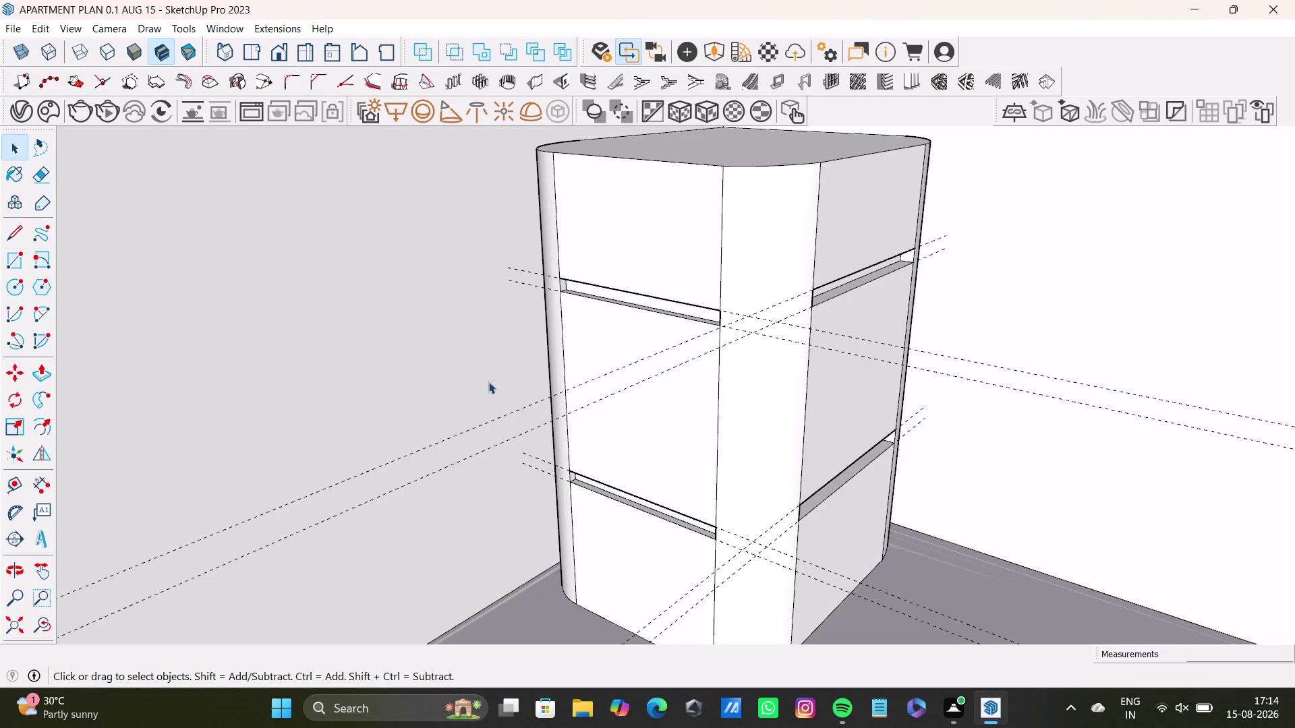
Zoom out to the whole apartment and orbit into the bedroom corner holding the cabinet.
scroll(down, 3)
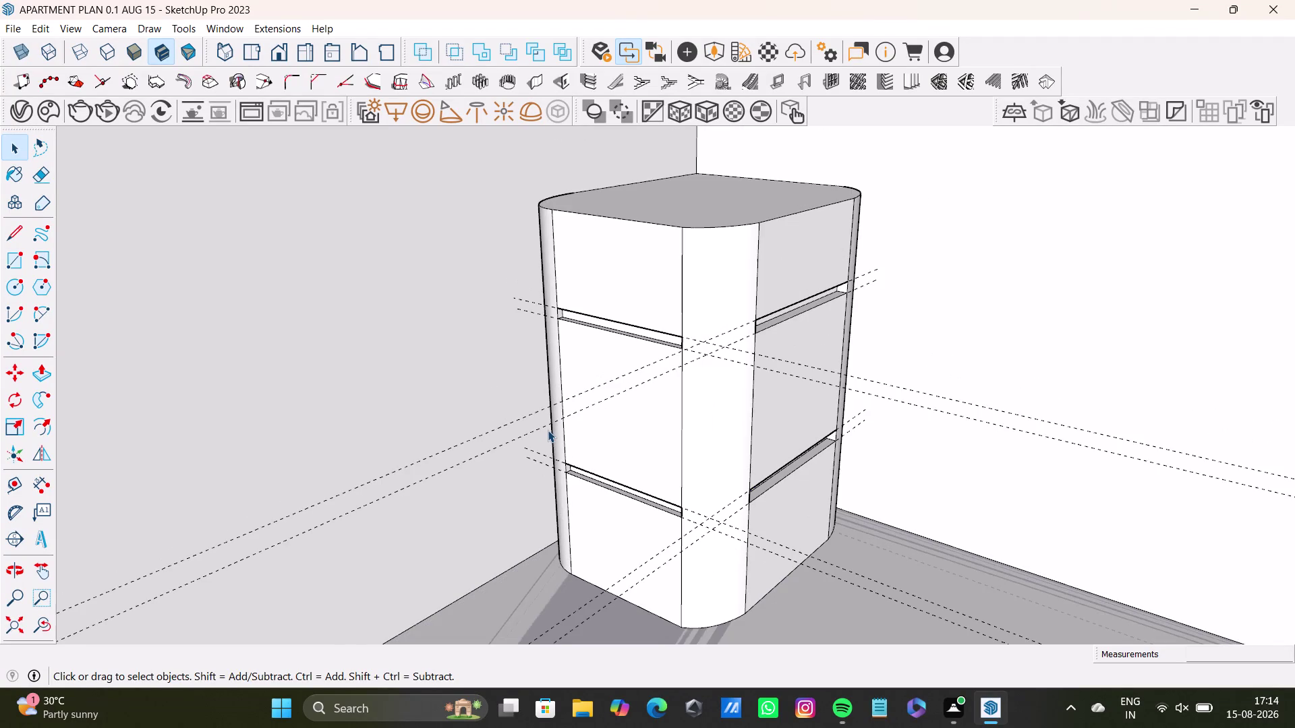
scroll(down, 3)
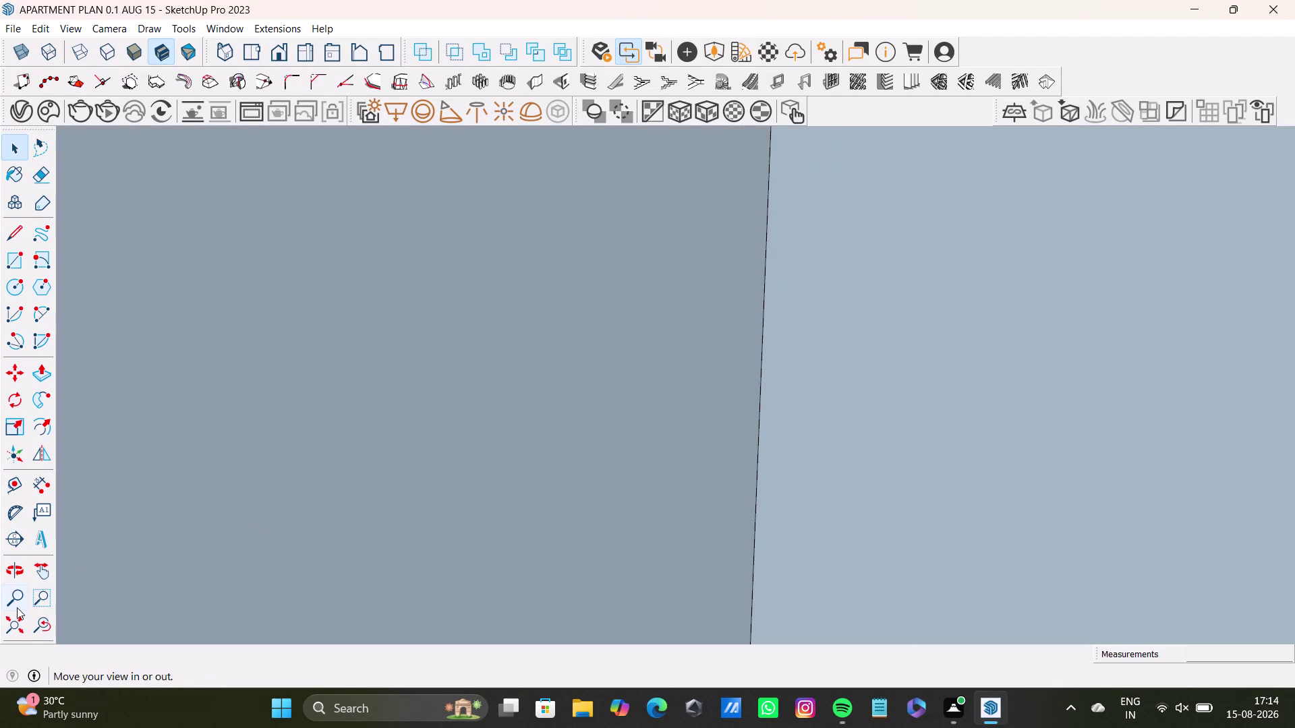
click(7, 633)
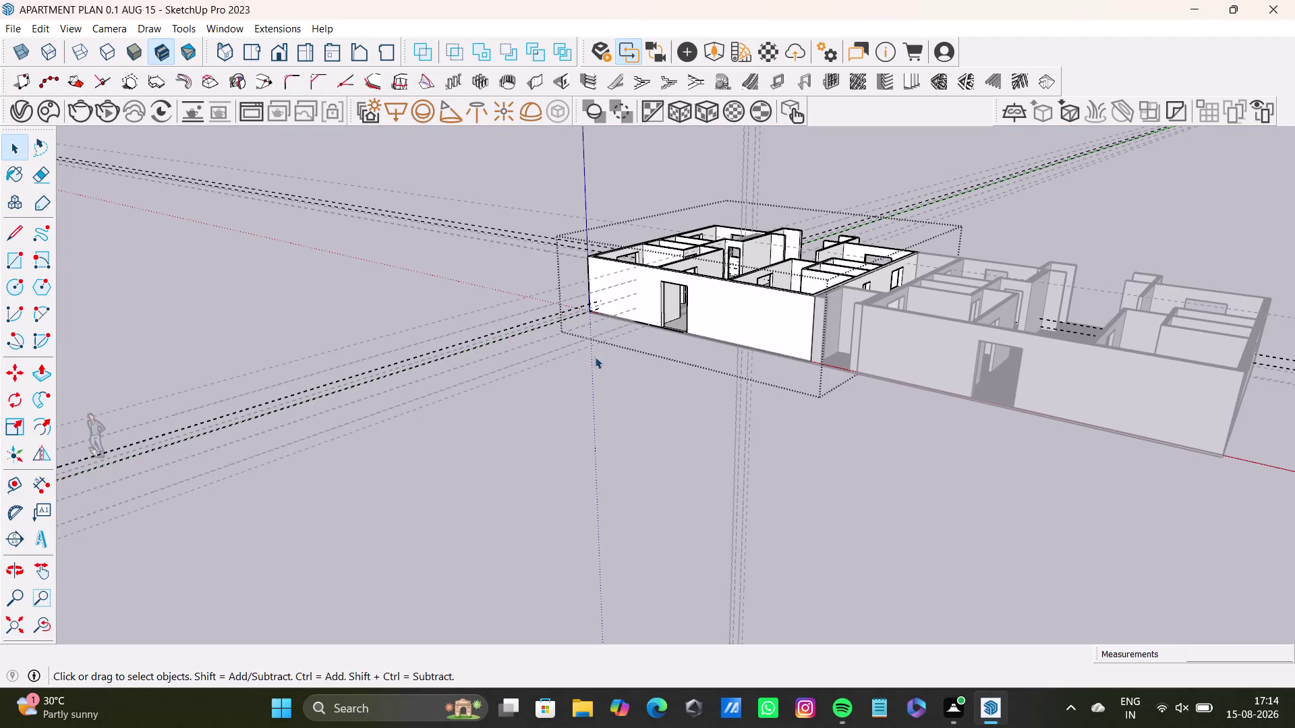
scroll(up, 3)
middle_drag(738, 293, 742, 540)
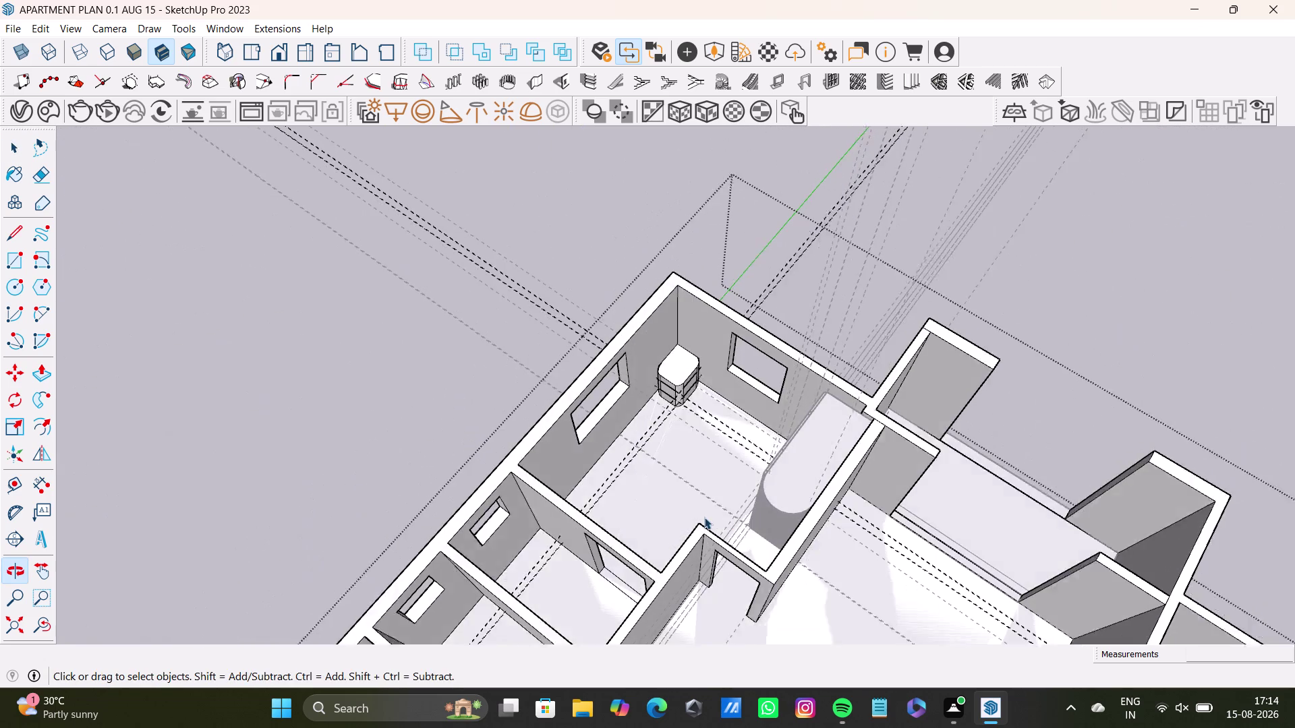
scroll(down, 3)
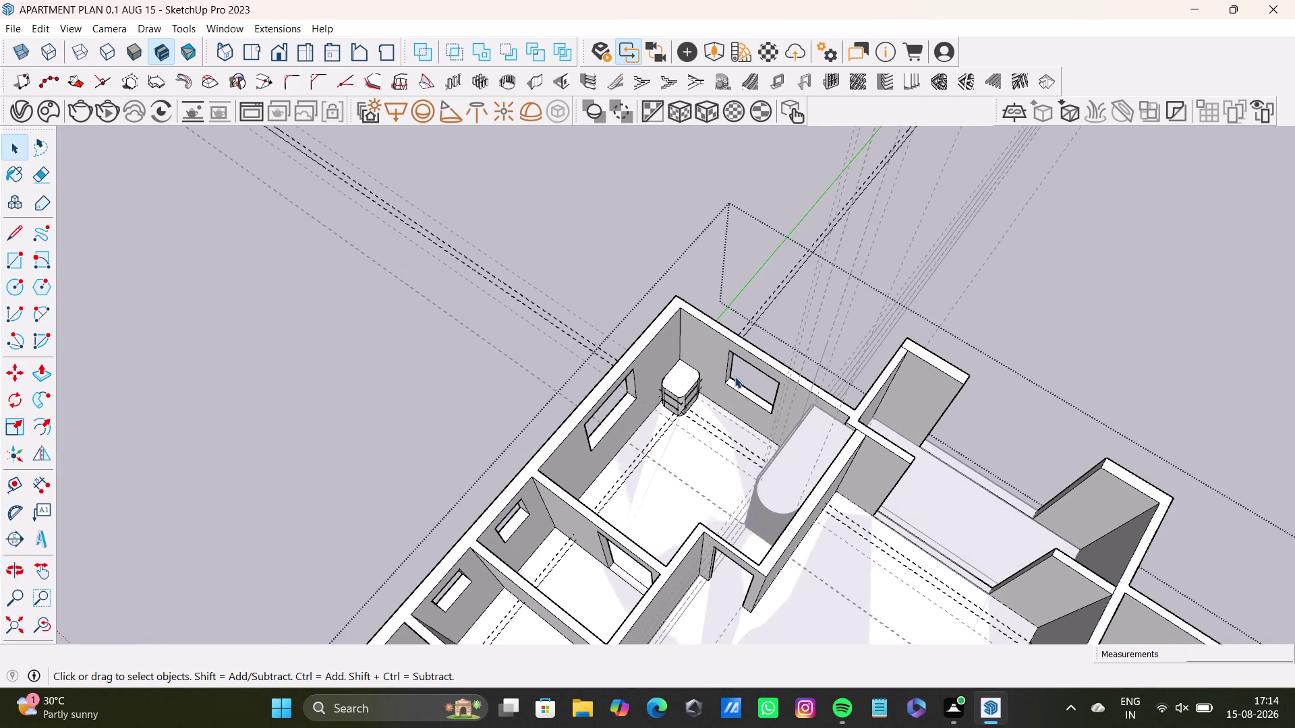
key(space)
click(849, 319)
key(space)
click(848, 324)
scroll(up, 3)
middle_drag(674, 387, 605, 323)
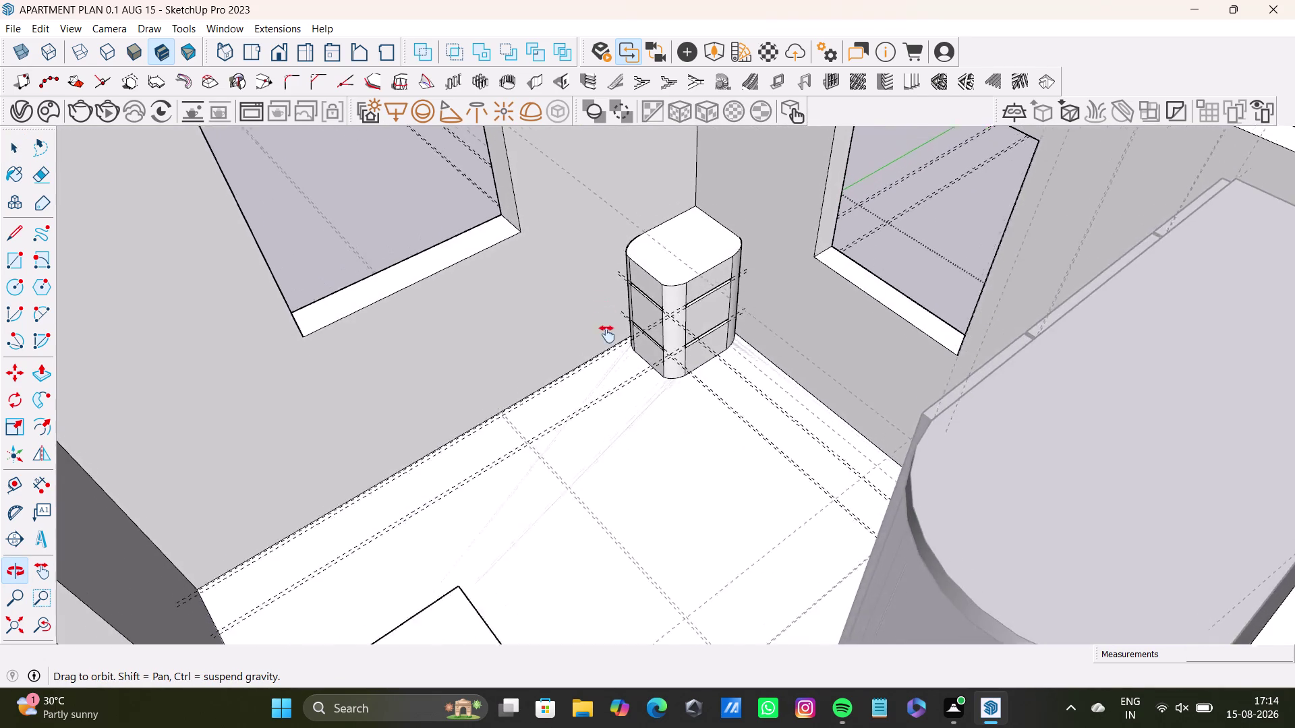
middle_drag(604, 323, 607, 367)
scroll(up, 3)
middle_drag(661, 350, 660, 383)
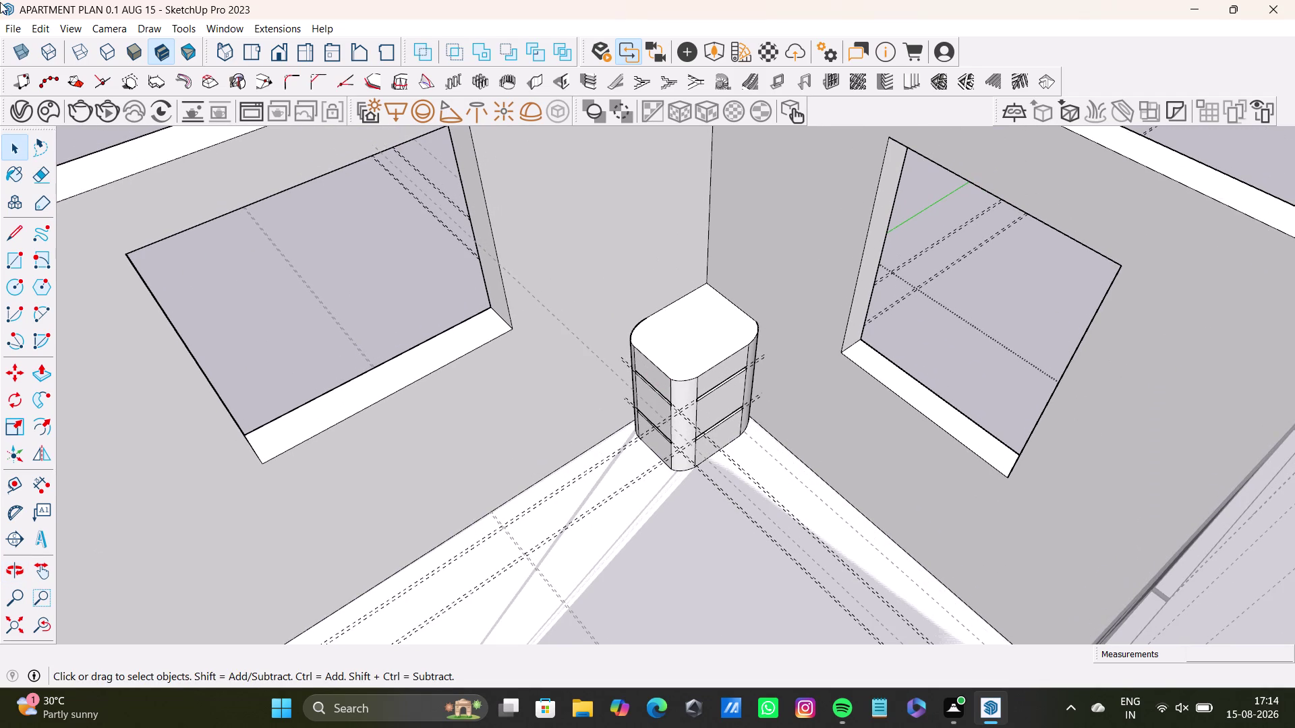
Remove all construction guide lines with Edit > Delete Guides.
click(8, 31)
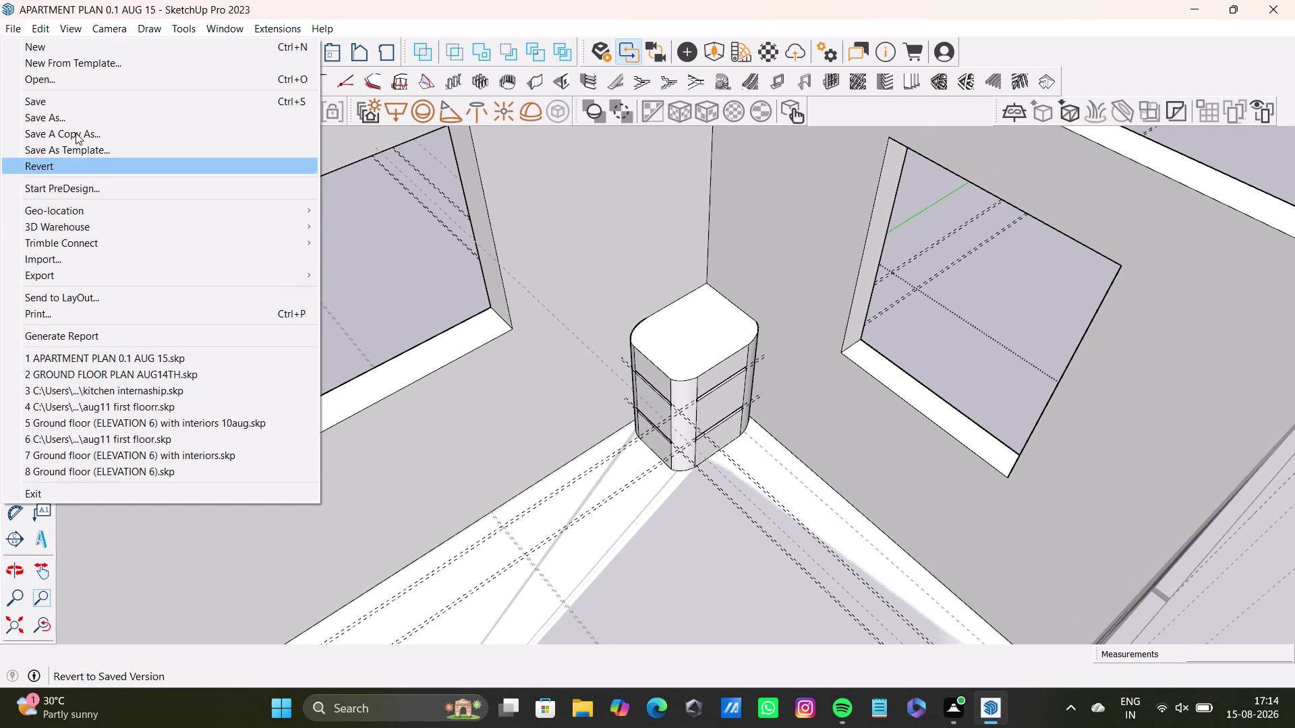
click(103, 167)
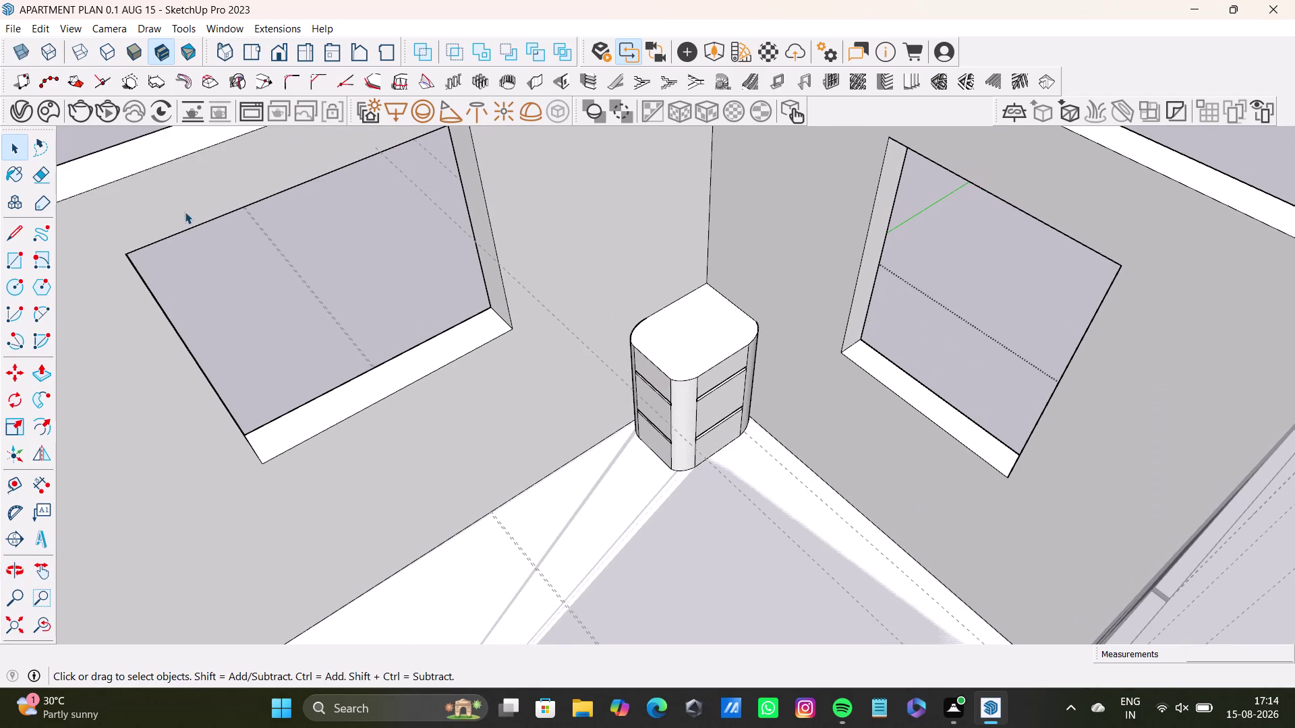
key(space)
scroll(down, 3)
Orbit around the cabinet to check its rounded corner and front grooves.
middle_drag(476, 348, 640, 354)
middle_drag(640, 353, 505, 351)
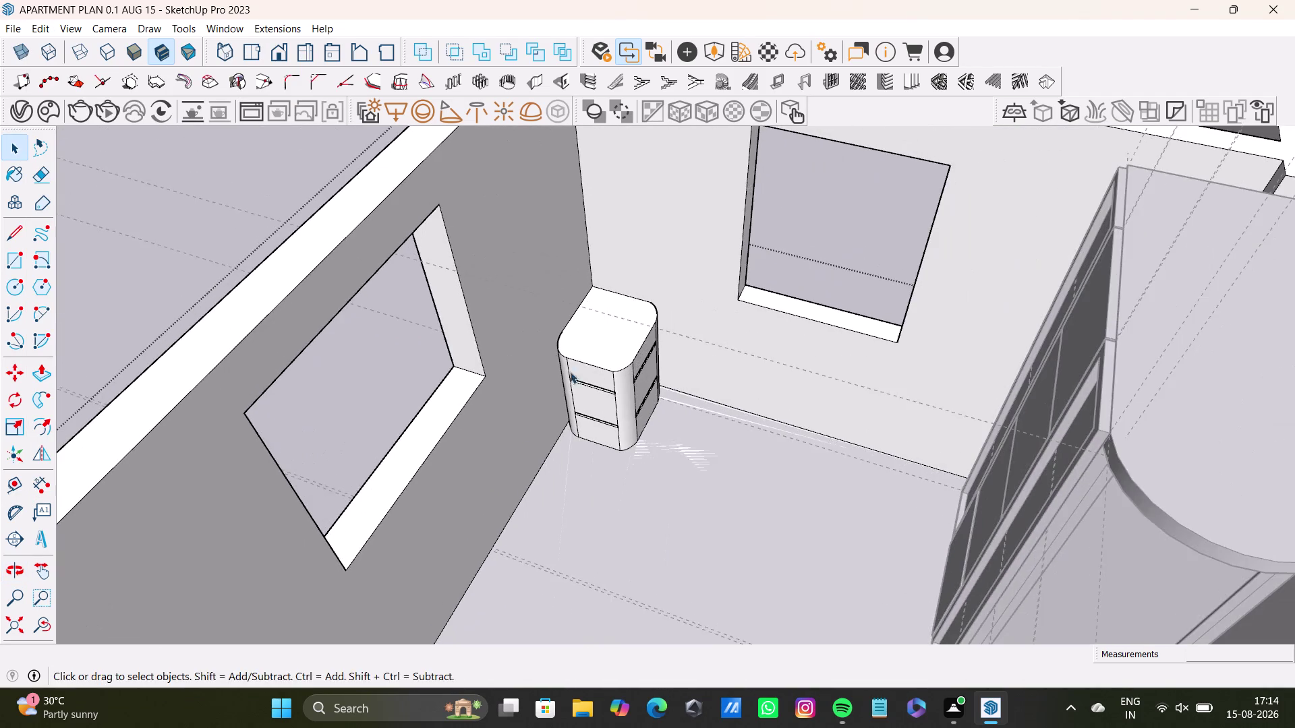
middle_drag(577, 378, 599, 304)
scroll(up, 3)
middle_drag(646, 298, 596, 461)
scroll(up, 3)
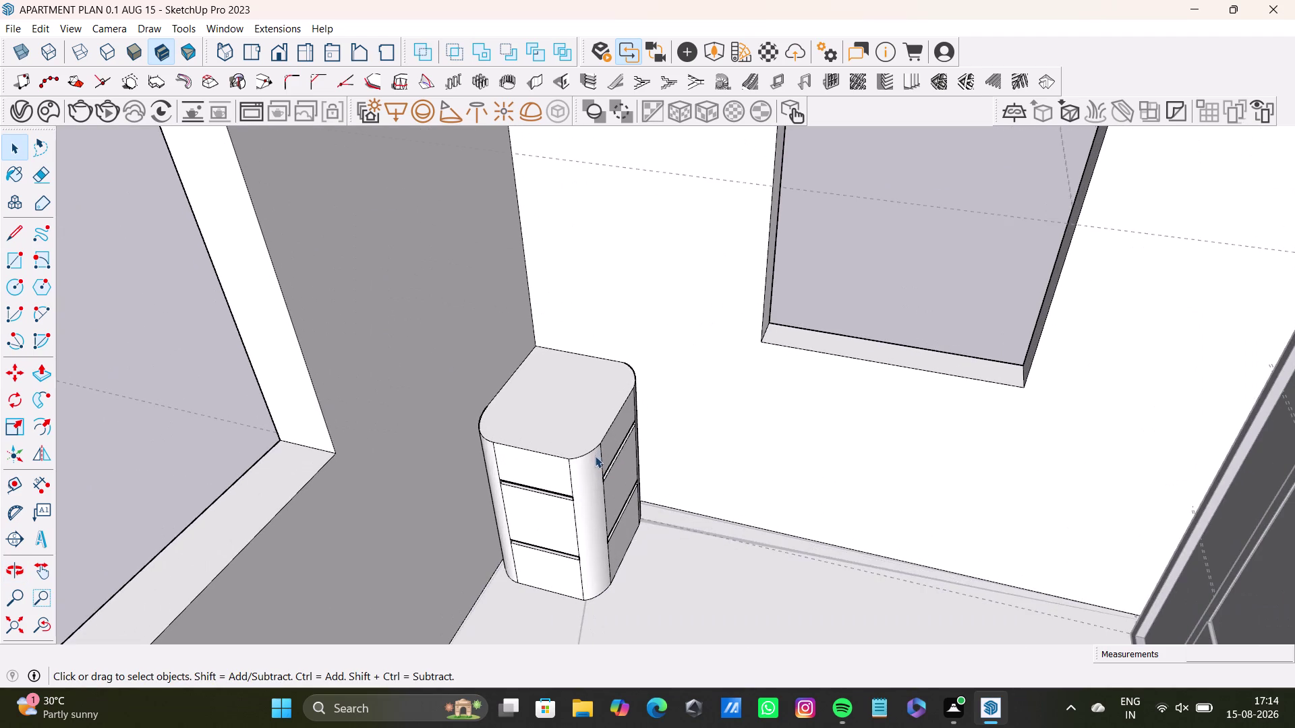
middle_drag(592, 459, 503, 430)
scroll(up, 3)
scroll(up, 3)
middle_drag(463, 392, 469, 388)
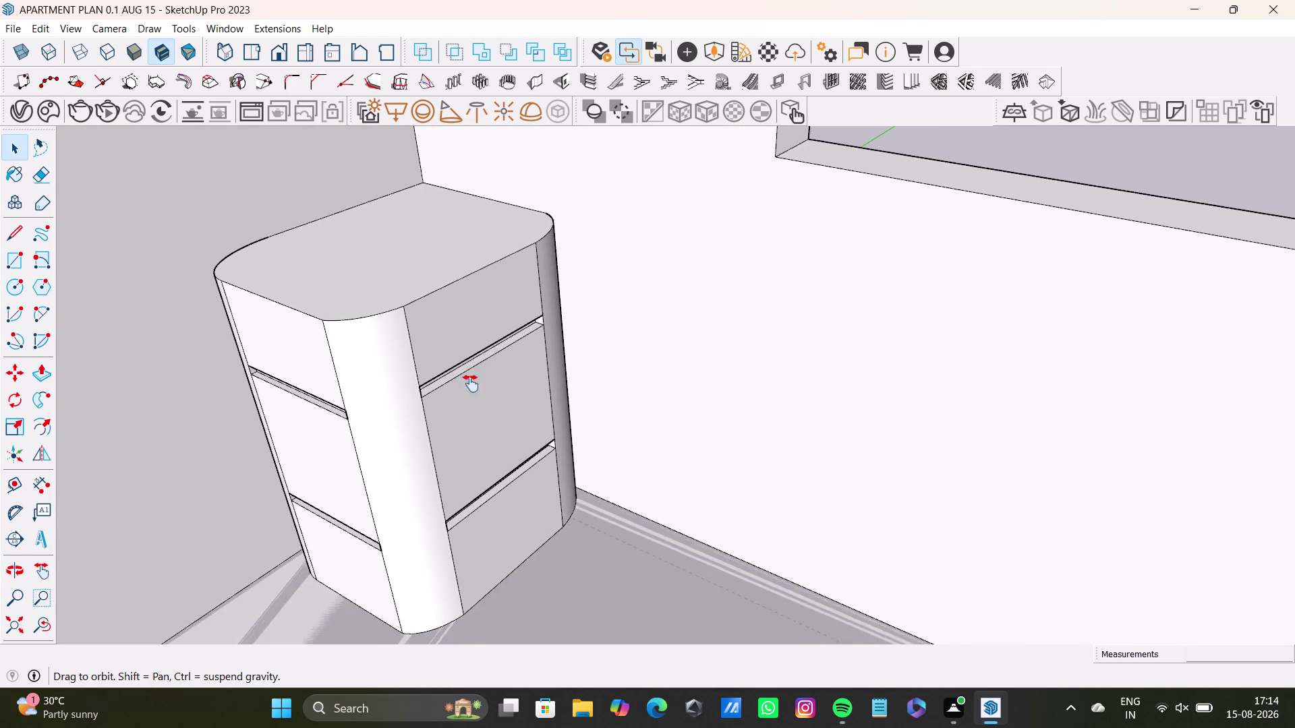
middle_drag(469, 387, 491, 339)
scroll(up, 3)
middle_drag(304, 329, 379, 296)
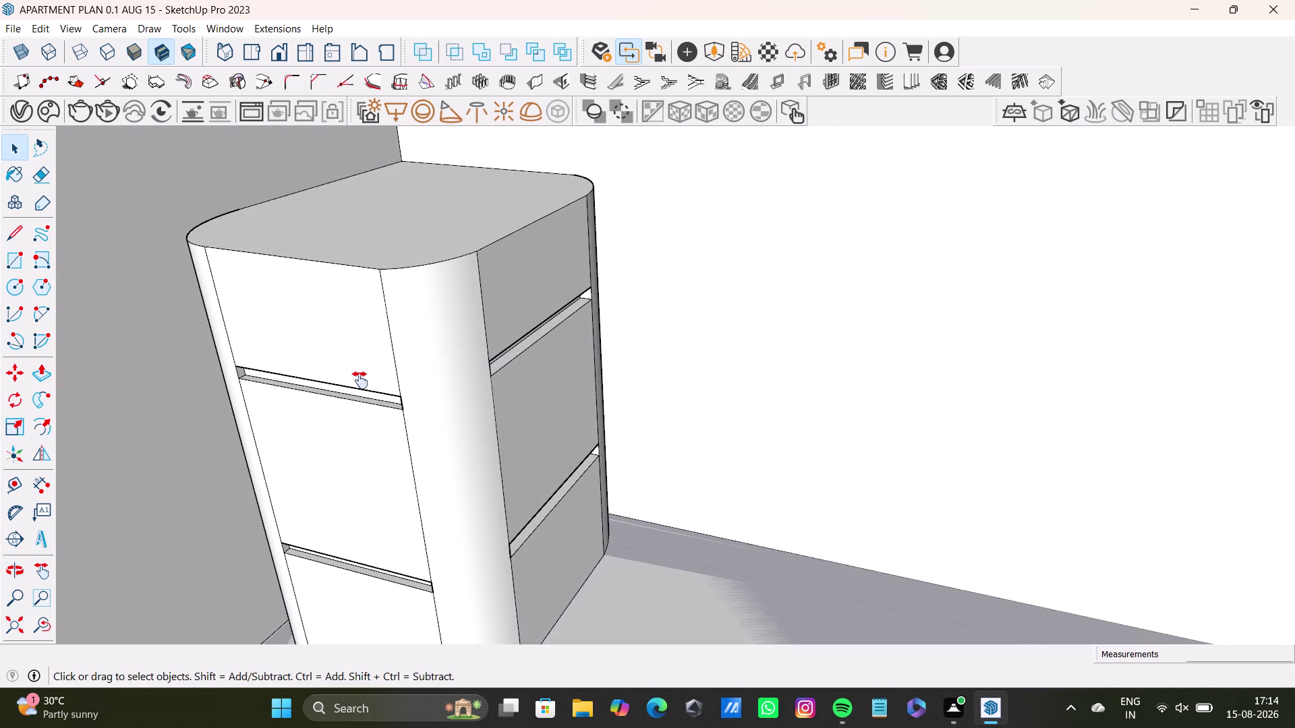
middle_drag(360, 381, 401, 216)
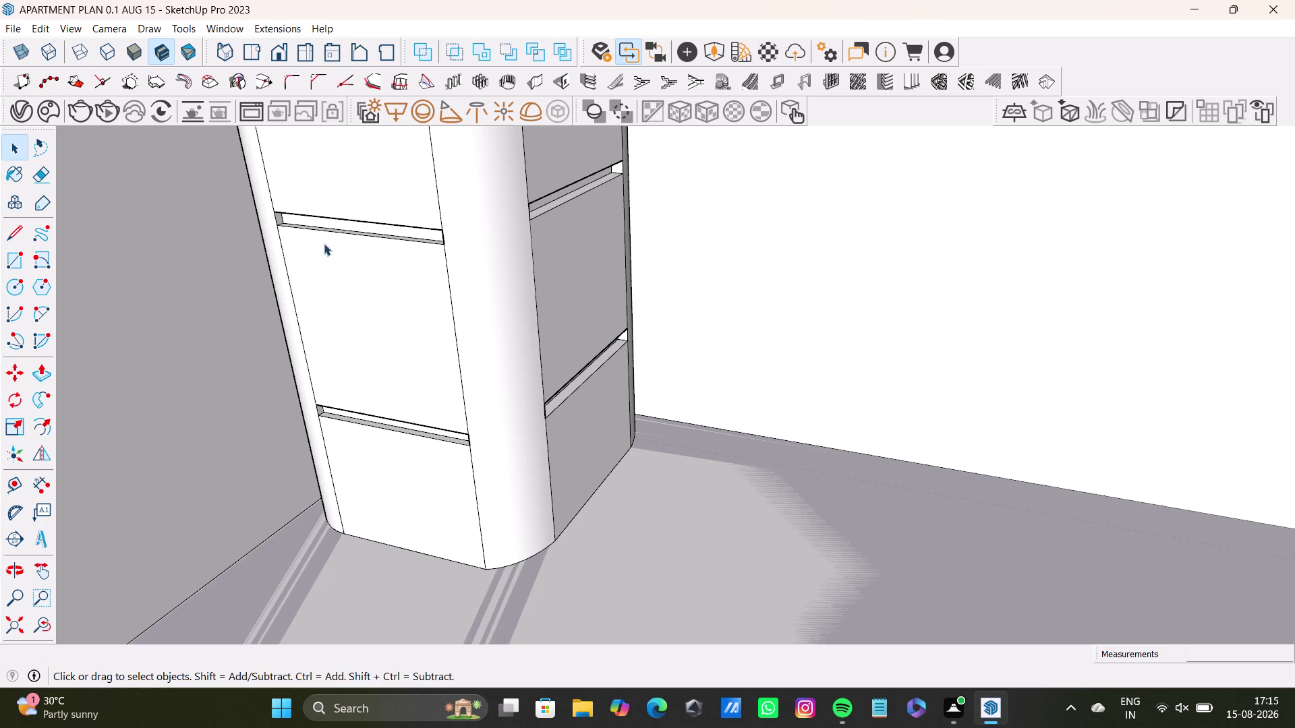
middle_drag(343, 304, 344, 390)
middle_drag(364, 364, 362, 442)
middle_drag(397, 322, 400, 346)
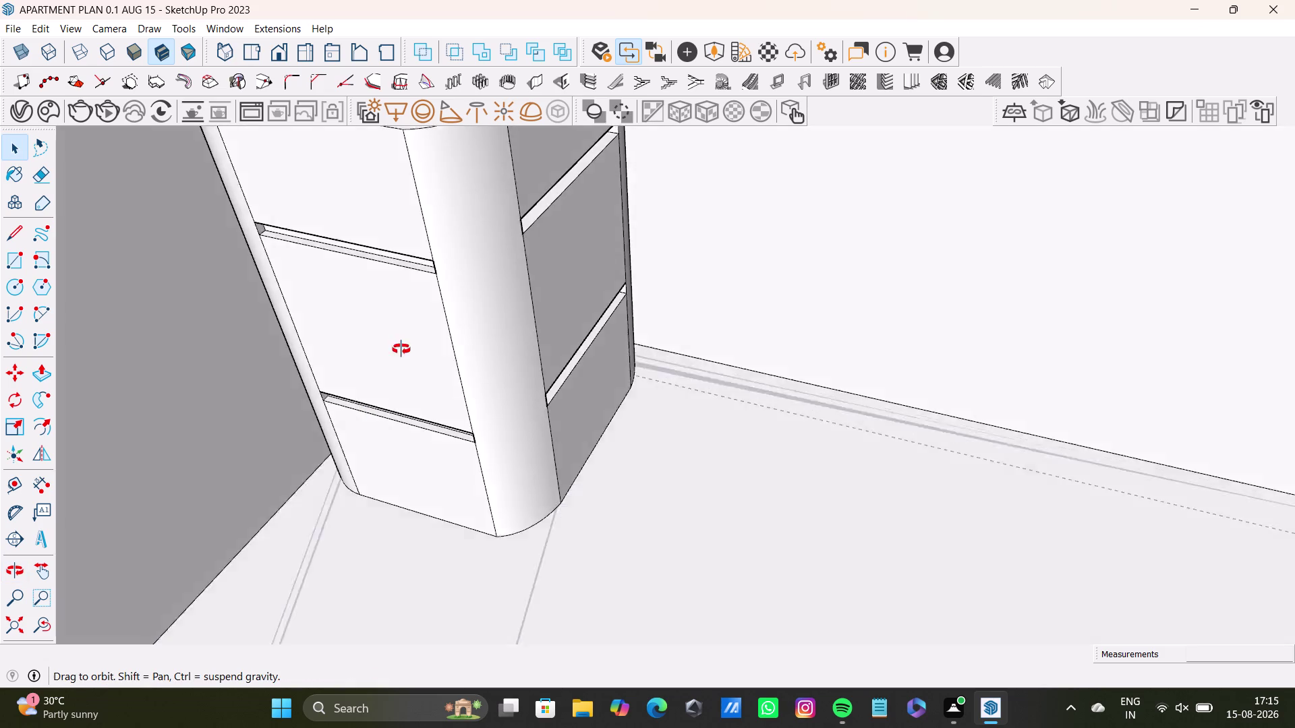
middle_drag(401, 346, 477, 298)
scroll(up, 3)
scroll(up, 3)
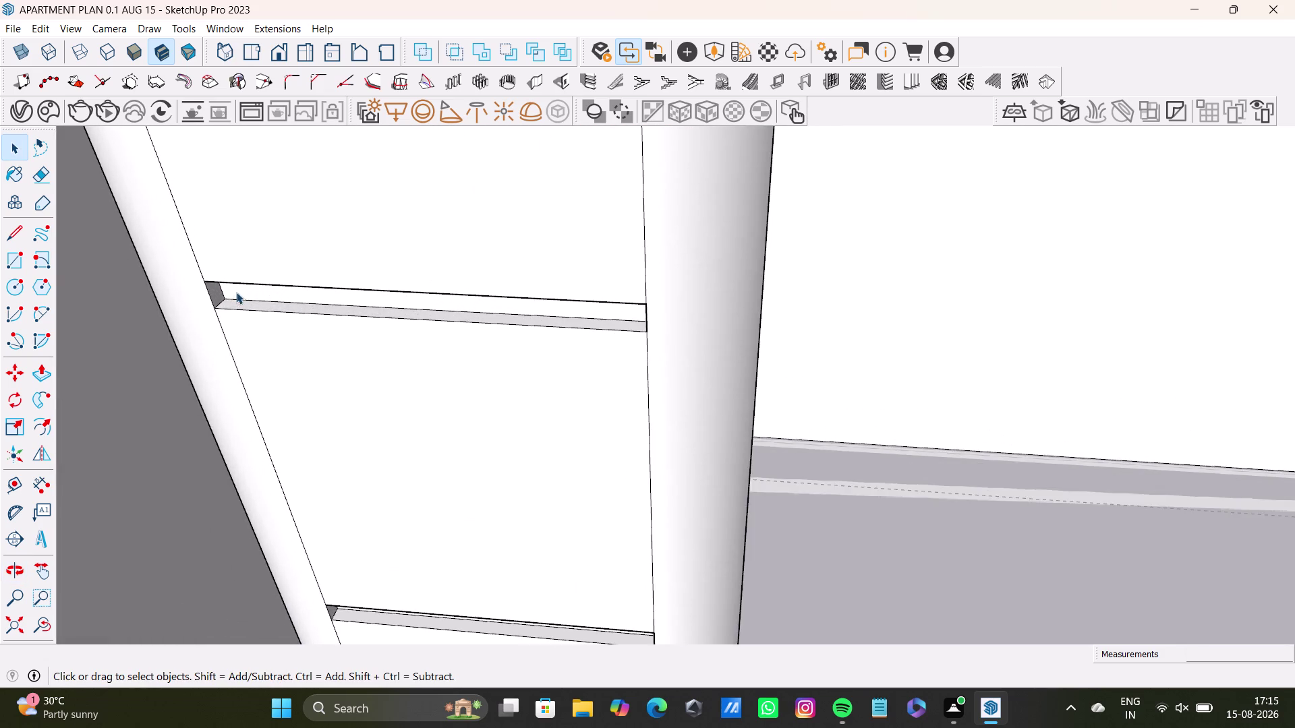
middle_drag(236, 292, 193, 238)
scroll(up, 3)
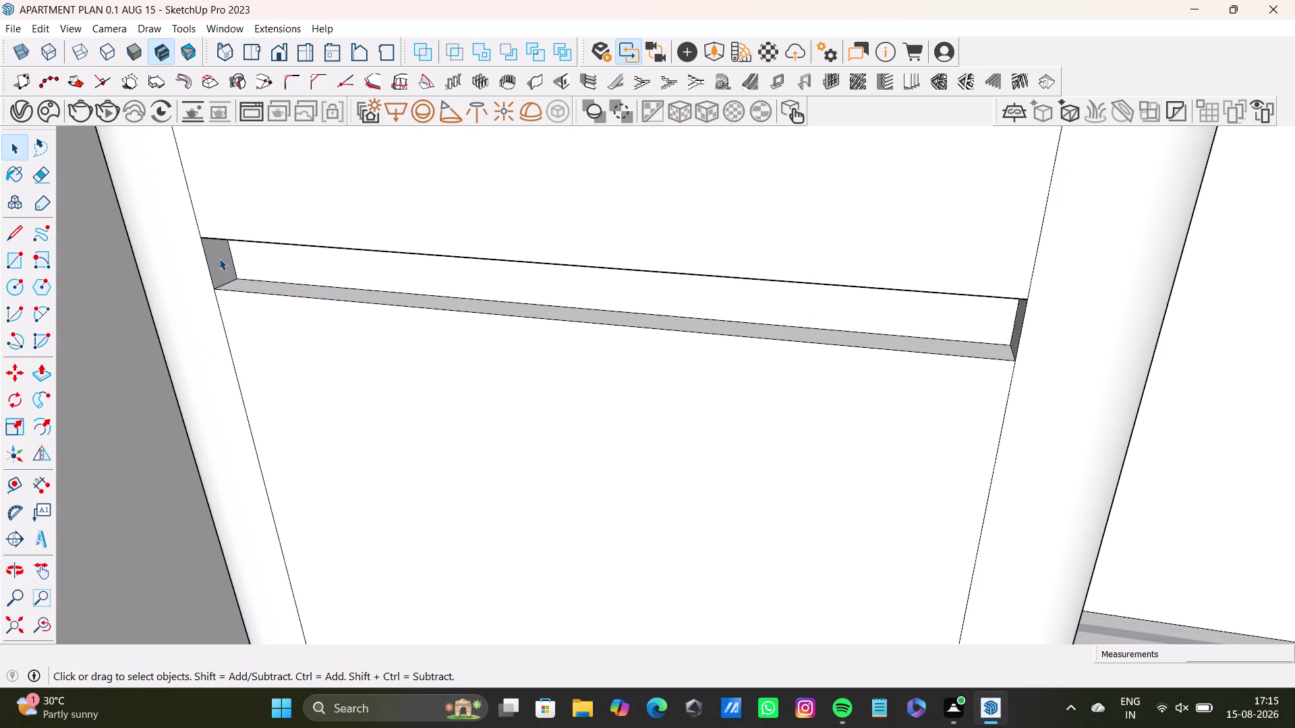
middle_drag(225, 258, 216, 210)
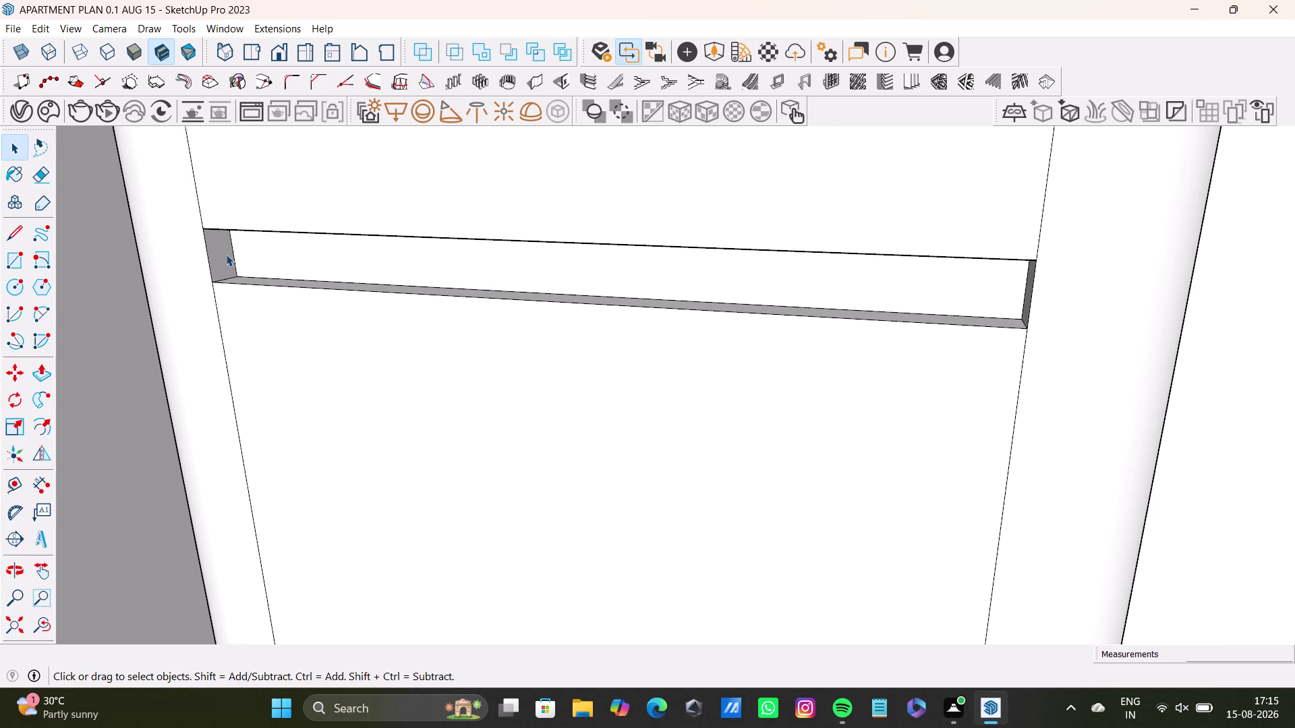
Push/Pull the upper groove's left end face inward to shorten the groove.
key(space)
click(226, 254)
key(p)
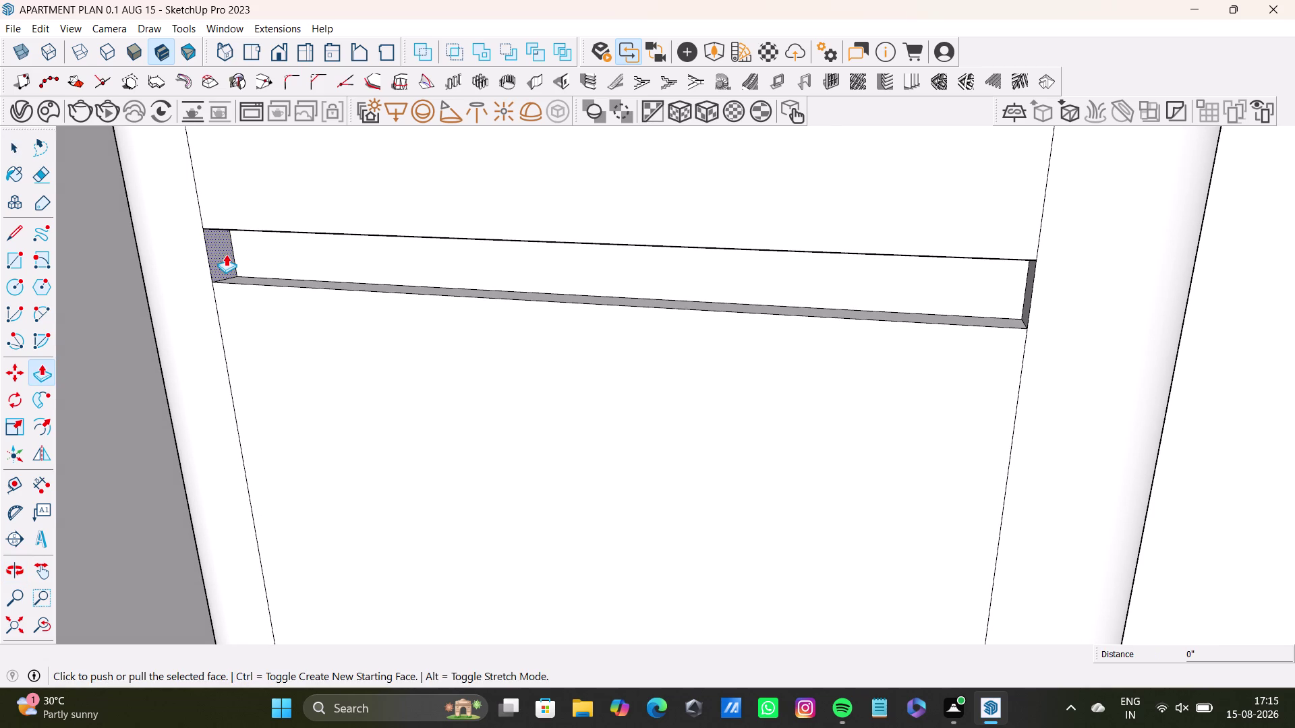
drag(226, 254, 239, 254)
drag(228, 249, 419, 286)
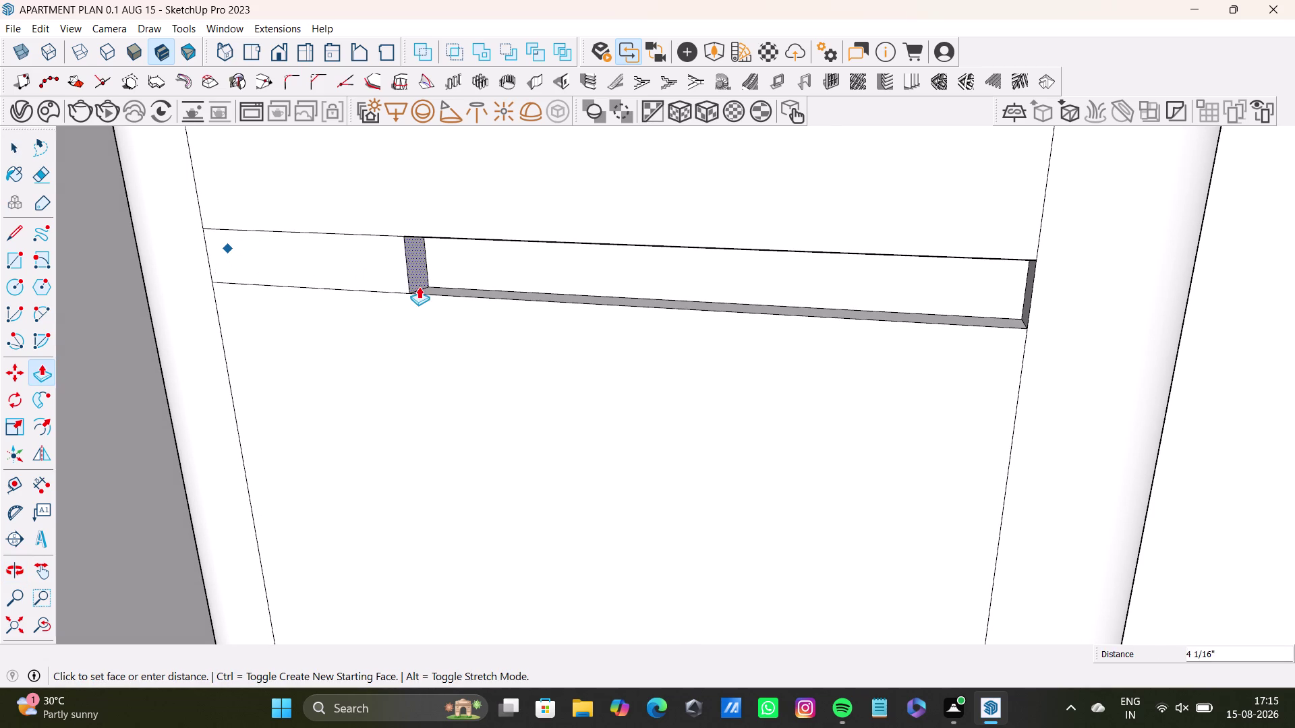
drag(419, 287, 375, 282)
middle_drag(375, 311, 585, 374)
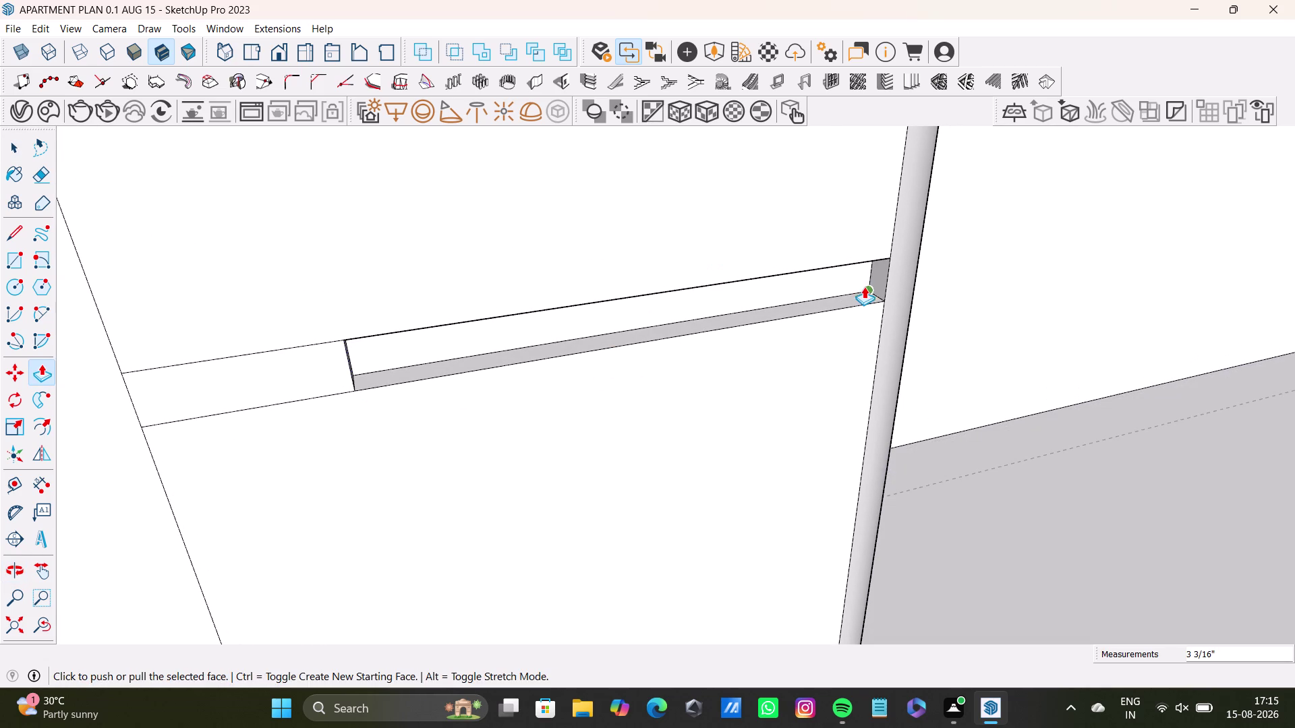
Push/Pull the upper groove's right end face inward to shorten it further.
key(space)
click(878, 281)
key(p)
drag(877, 280, 779, 307)
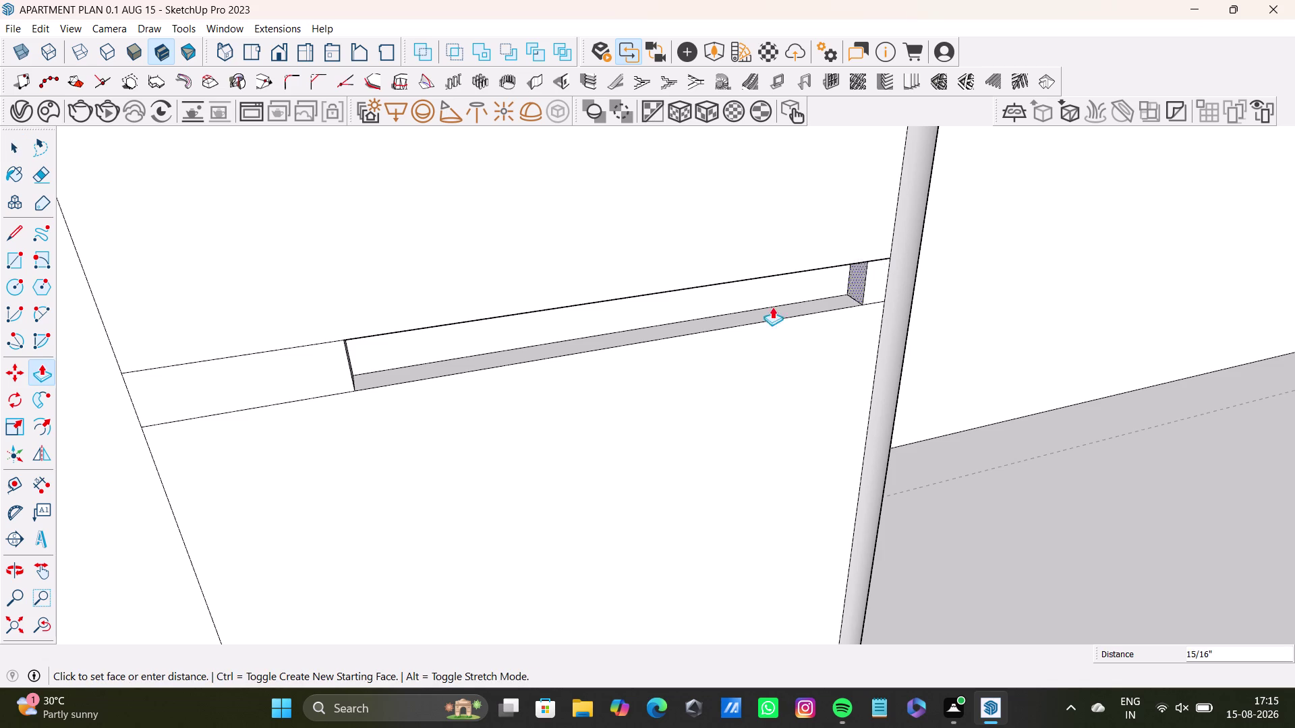
drag(779, 307, 665, 308)
key(space)
Push the lower groove's left end face inward.
scroll(down, 3)
middle_drag(669, 401, 534, 262)
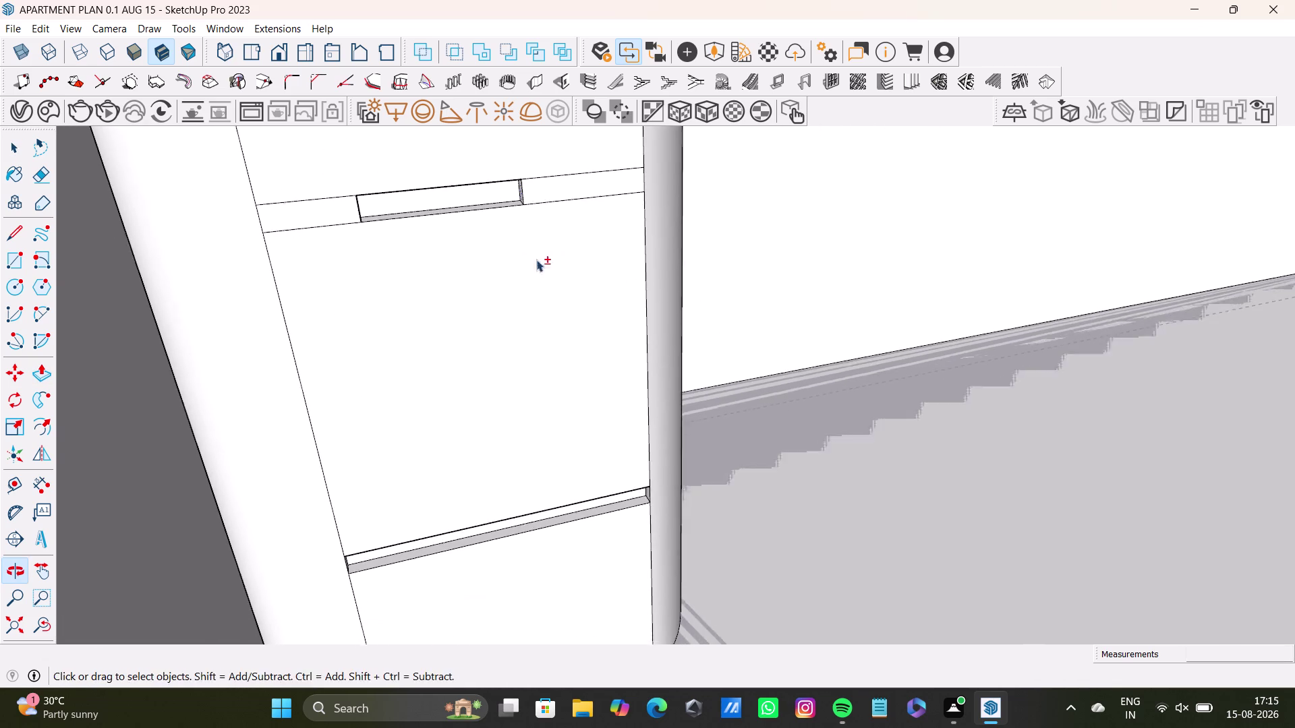
middle_drag(540, 347, 363, 209)
scroll(up, 3)
middle_drag(423, 515, 387, 385)
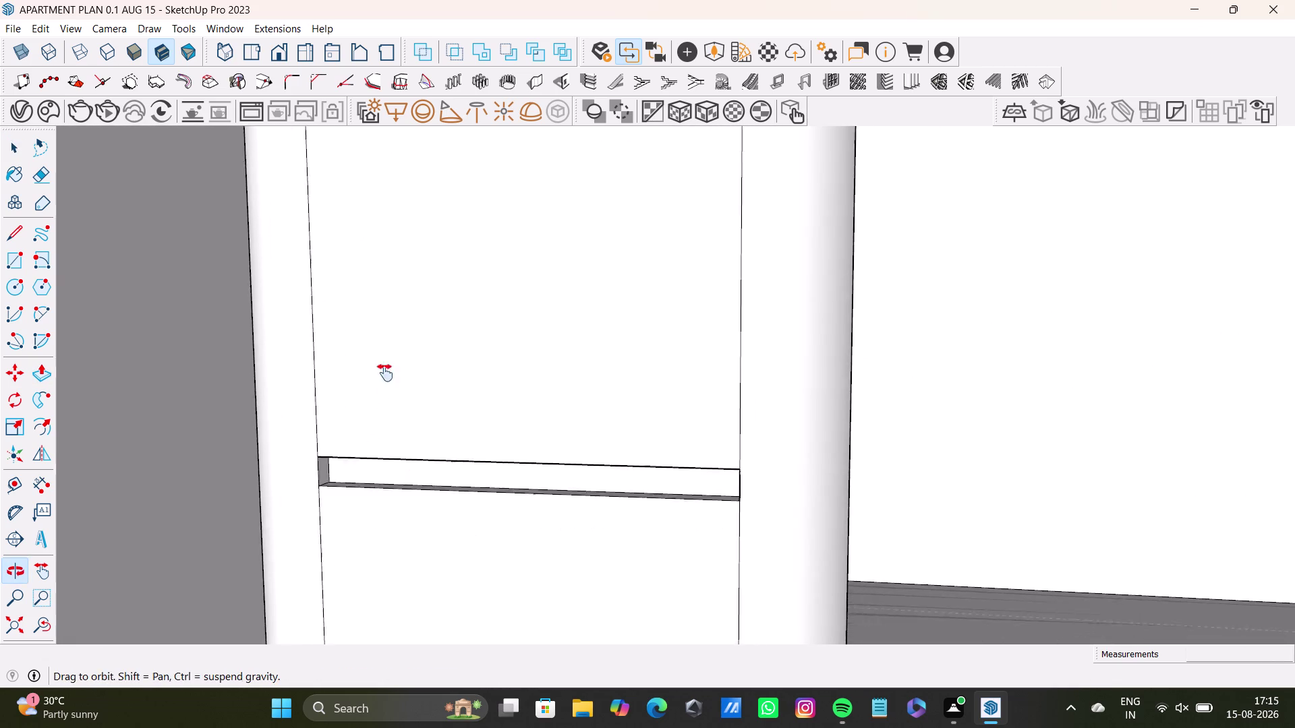
middle_drag(388, 385, 382, 365)
click(302, 397)
key(p)
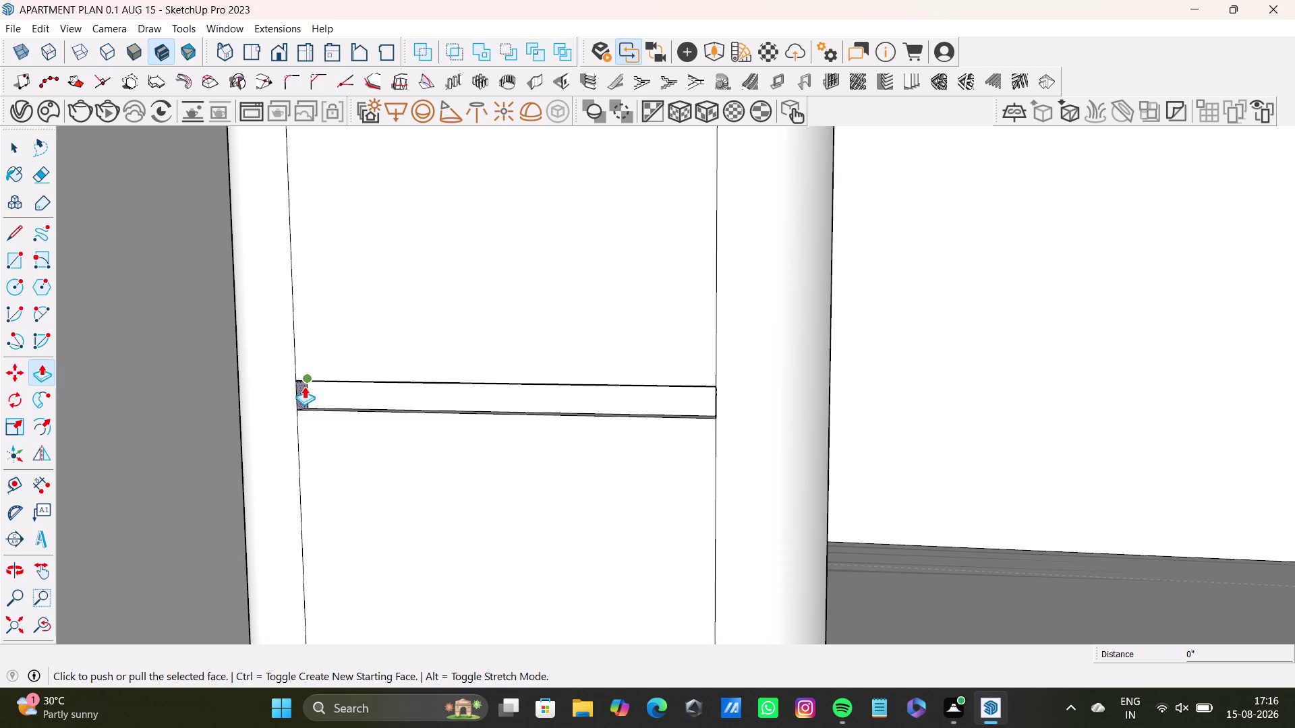
drag(303, 391, 412, 402)
Shorten the lower groove from its right end, then inspect the groove recess.
middle_drag(479, 486, 655, 480)
scroll(up, 3)
key(space)
click(706, 397)
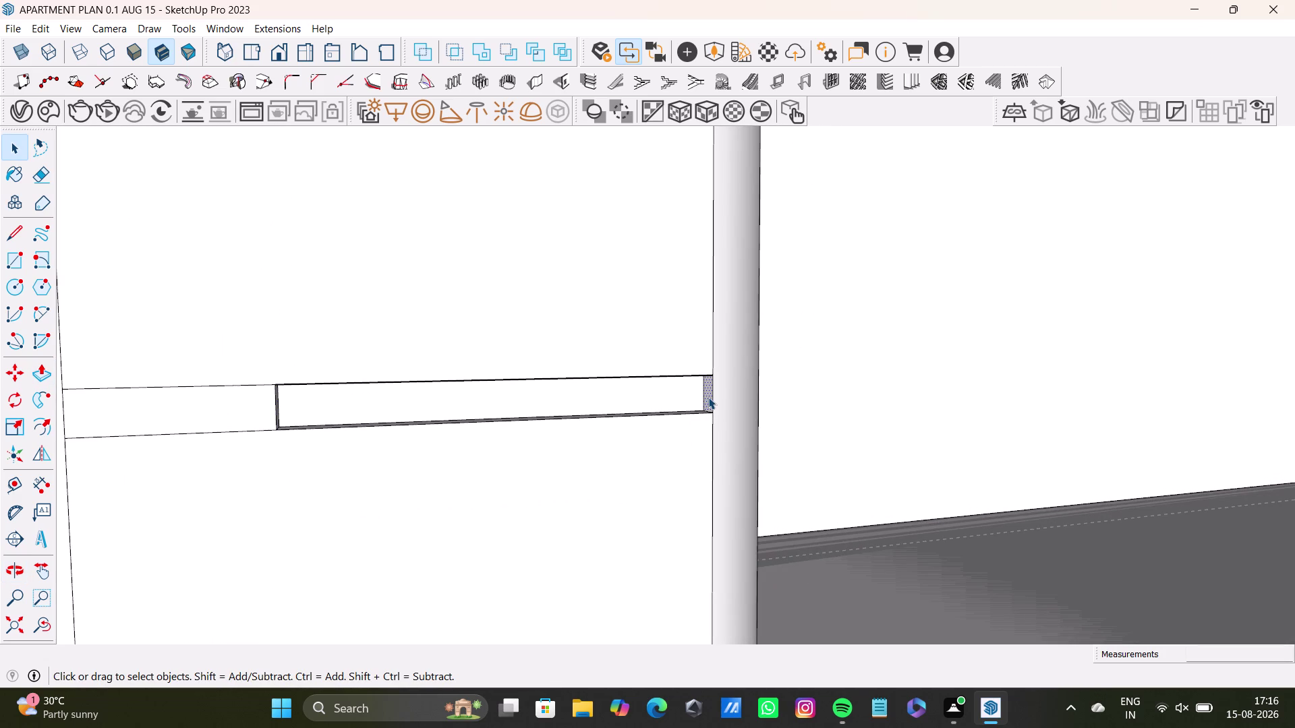
key(p)
drag(705, 395, 657, 395)
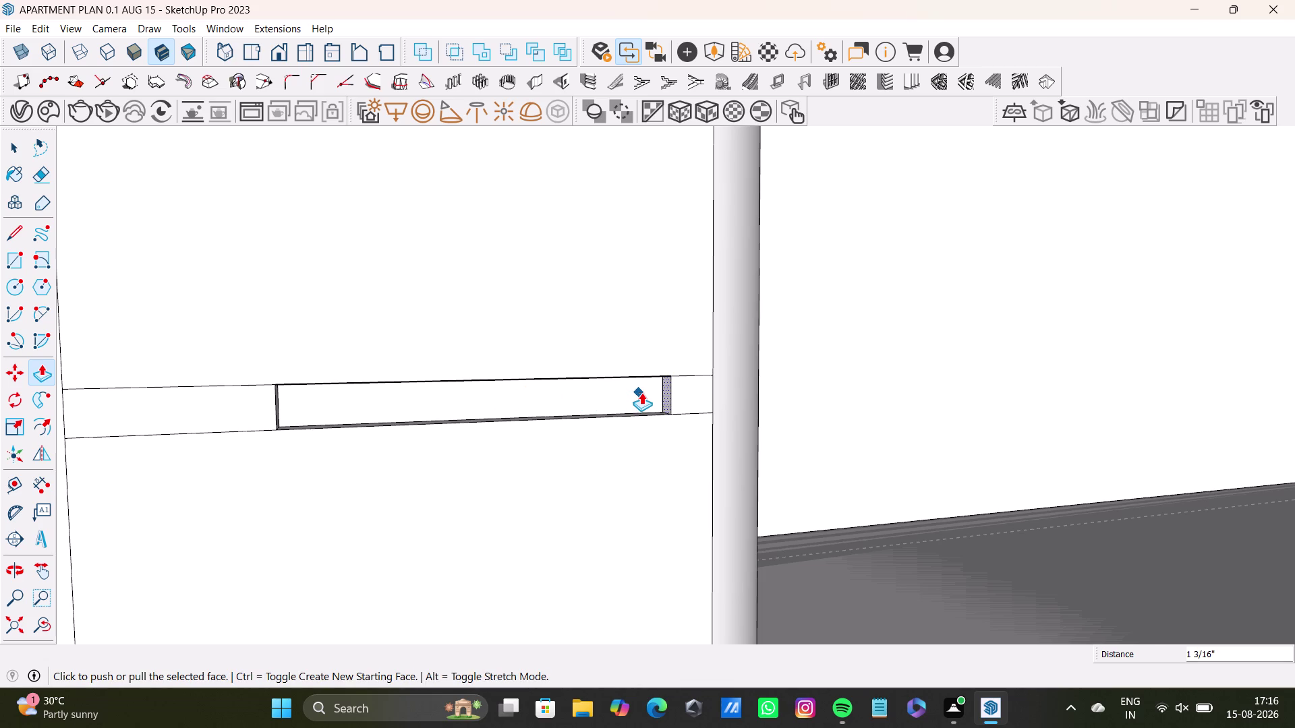
drag(667, 397, 496, 389)
middle_drag(473, 444, 463, 375)
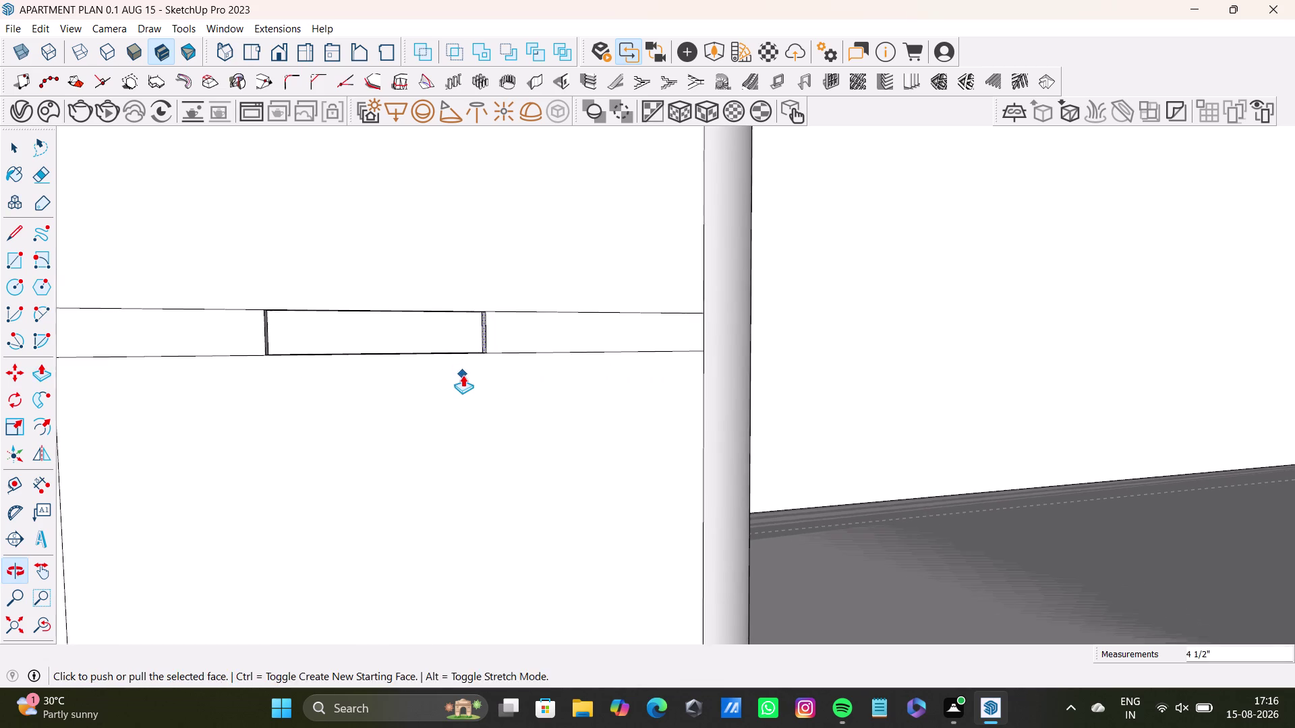
middle_drag(464, 387, 427, 552)
scroll(down, 3)
middle_drag(507, 403, 502, 599)
middle_drag(553, 512, 528, 398)
middle_drag(433, 467, 454, 360)
Push the near end face of the handle recess inward to set its depth.
scroll(up, 3)
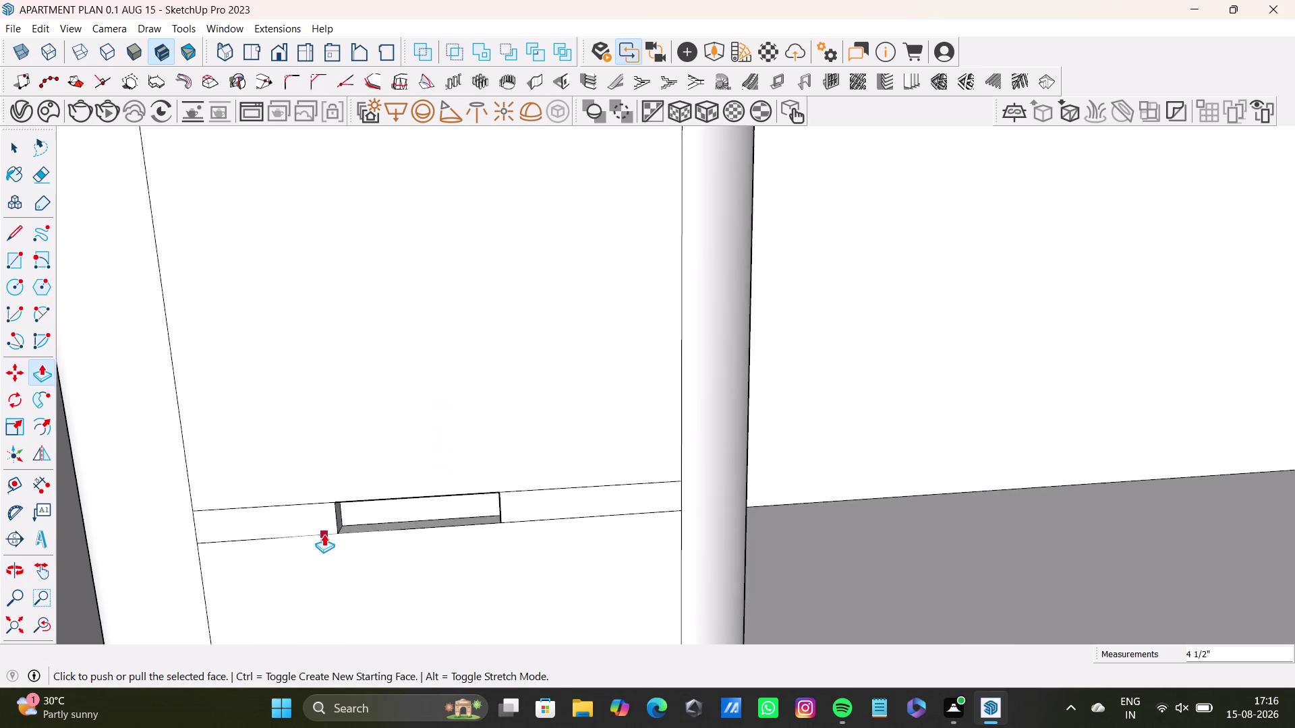
scroll(up, 3)
middle_drag(368, 517, 313, 489)
scroll(up, 3)
key(space)
click(337, 501)
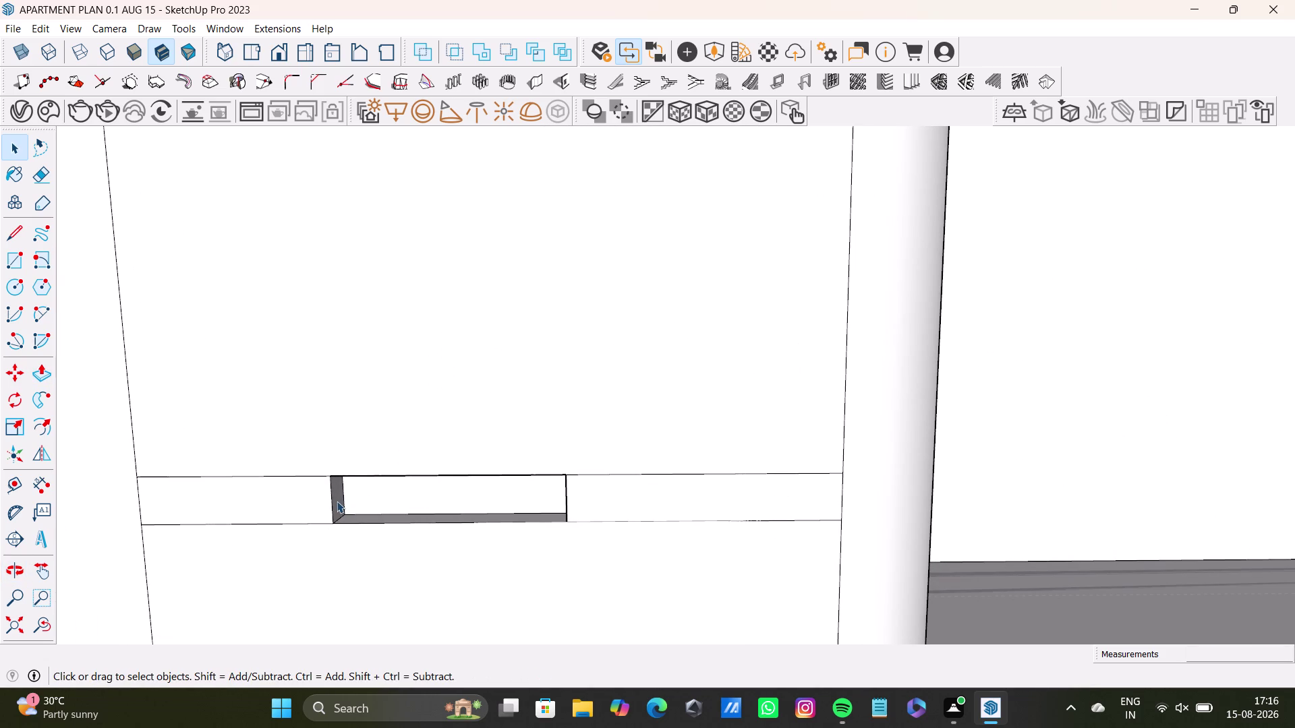
key(p)
drag(336, 502, 310, 502)
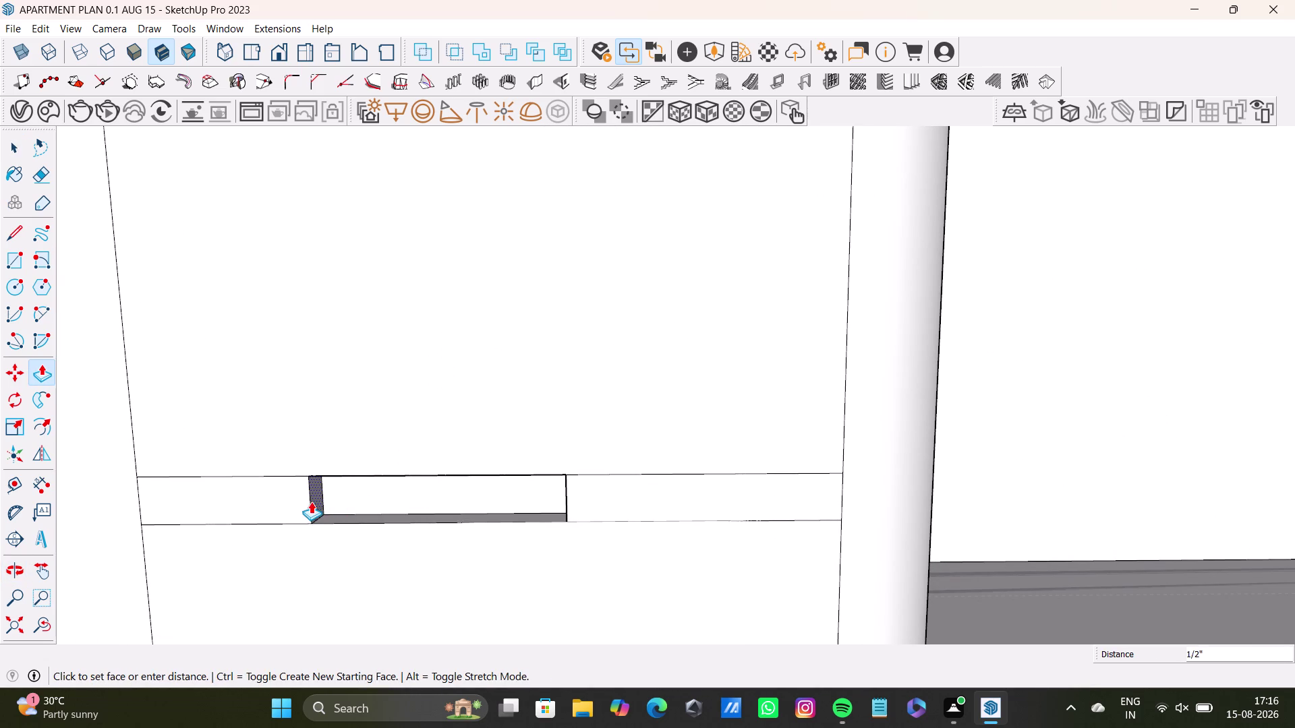
drag(311, 502, 299, 498)
middle_drag(394, 533, 579, 536)
scroll(up, 3)
Push the far recess end face in and pull back to view the cabinet front.
key(space)
click(556, 499)
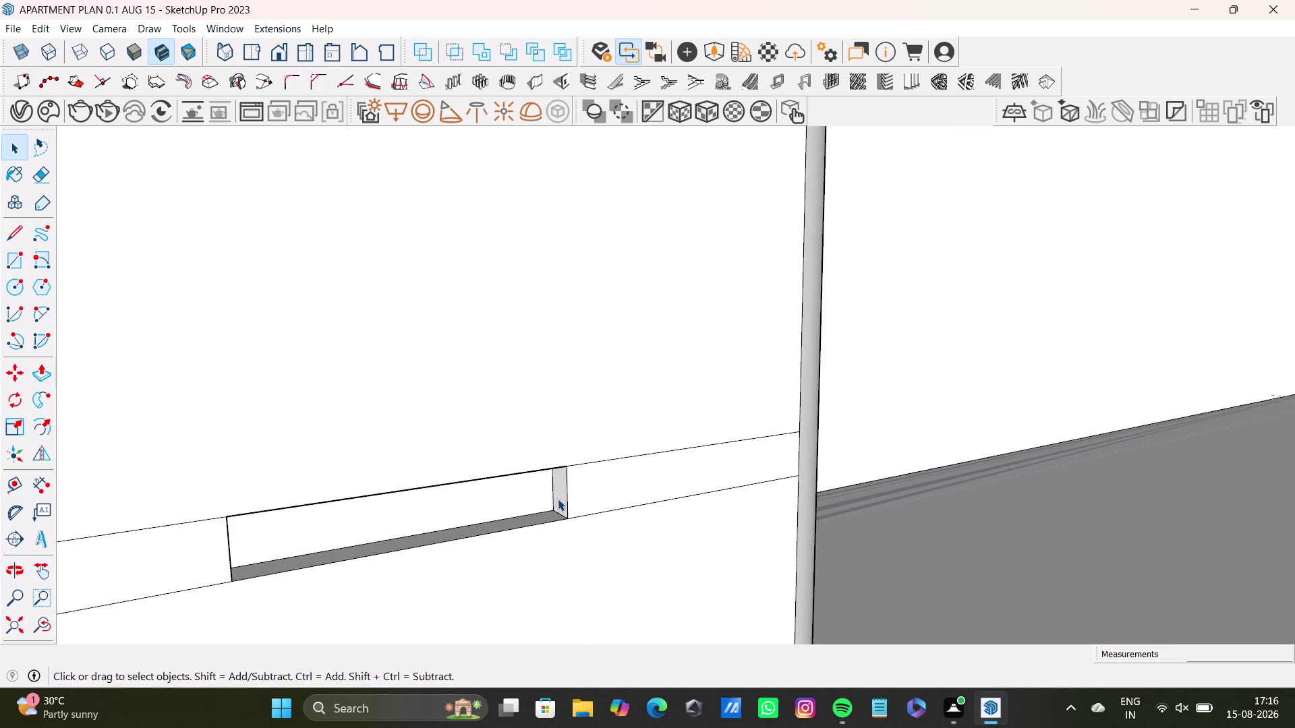
key(p)
drag(559, 499, 582, 495)
key(space)
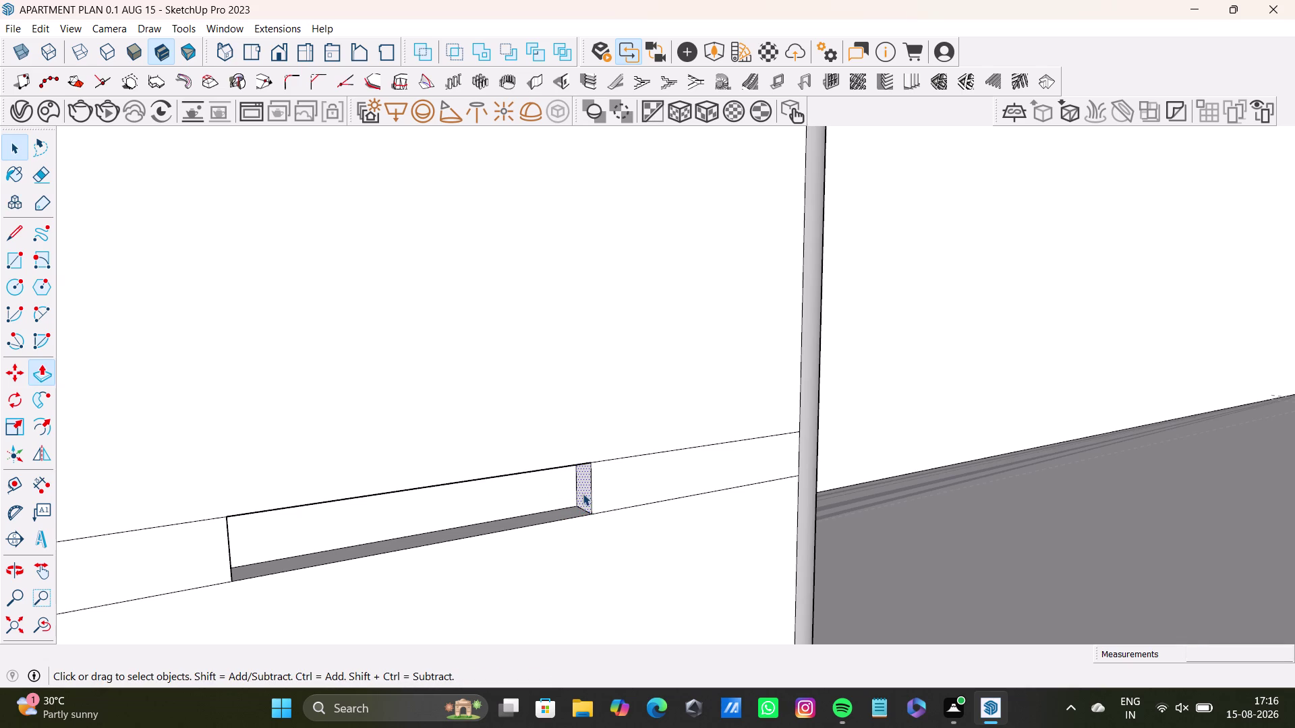
scroll(down, 3)
middle_drag(631, 488, 441, 552)
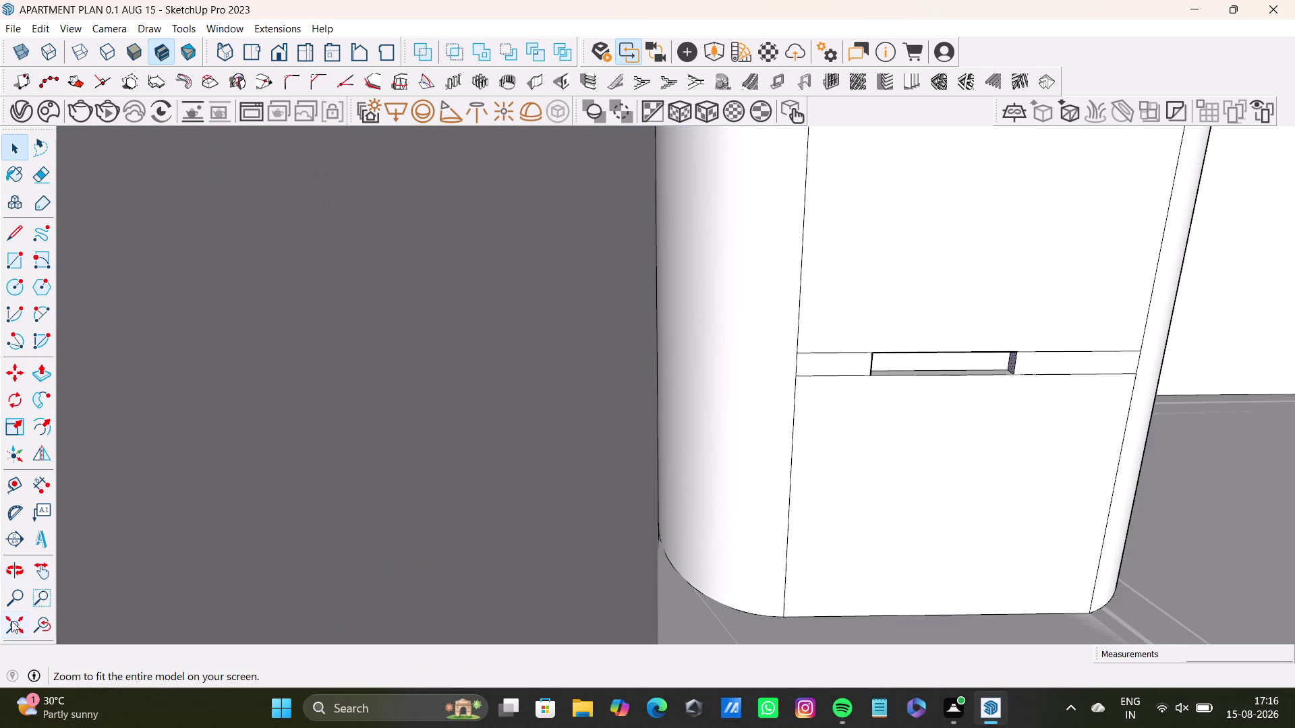
Zoom in on the corner cabinet and push the upper groove's right end into the cabinet.
click(7, 626)
middle_drag(746, 364, 673, 698)
scroll(up, 3)
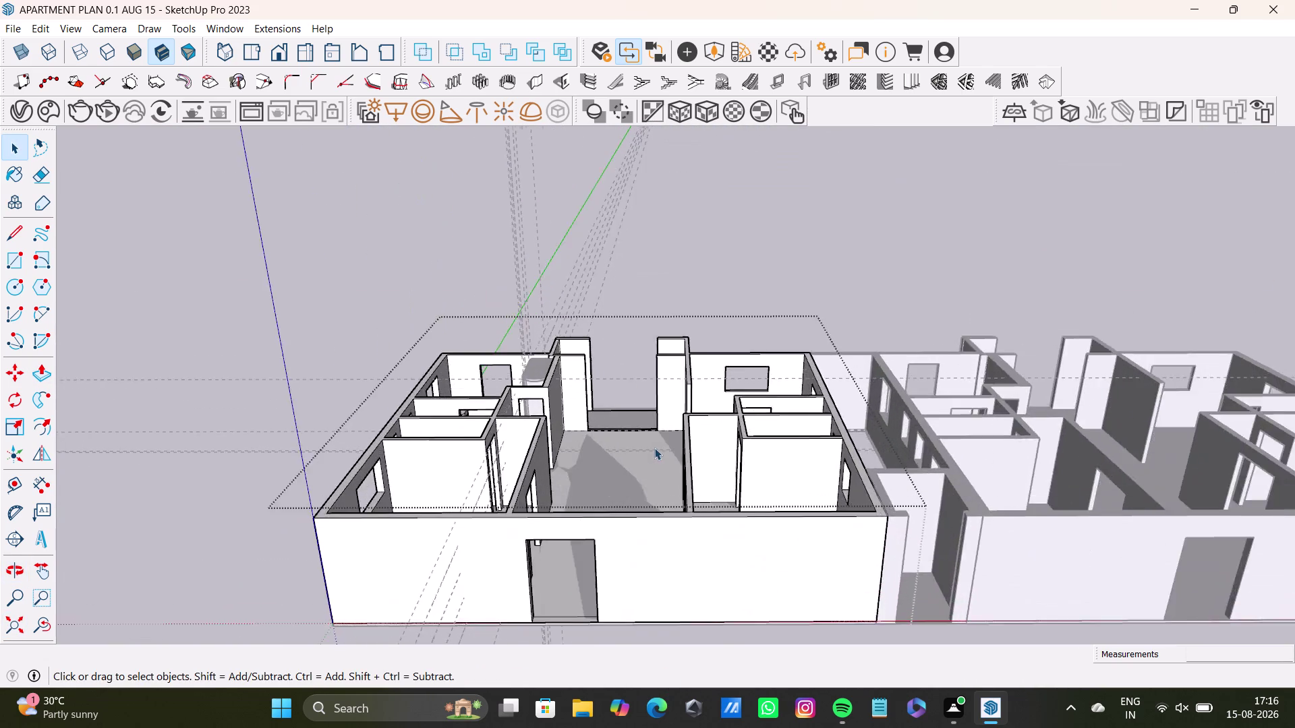
scroll(up, 3)
scroll(up, 3)
middle_drag(396, 378, 566, 592)
scroll(up, 3)
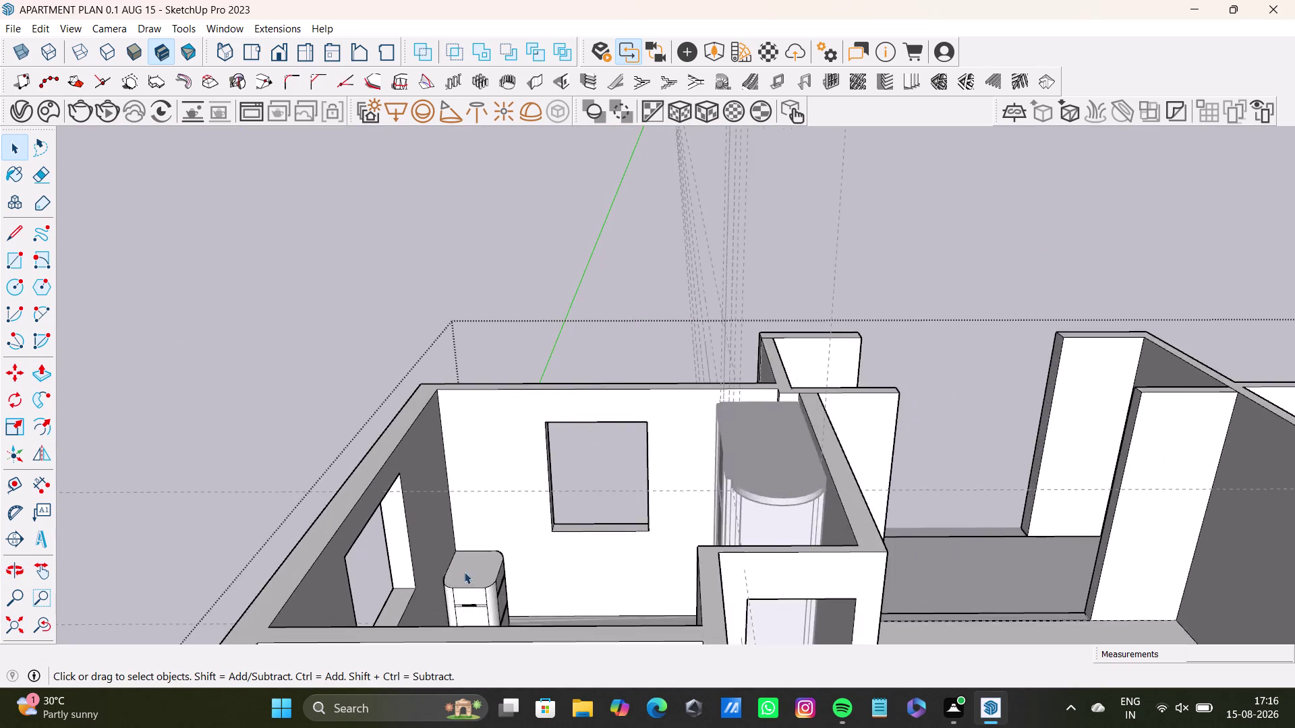
scroll(up, 3)
middle_drag(540, 622, 431, 702)
scroll(up, 3)
middle_drag(452, 594, 483, 496)
middle_drag(526, 511, 413, 551)
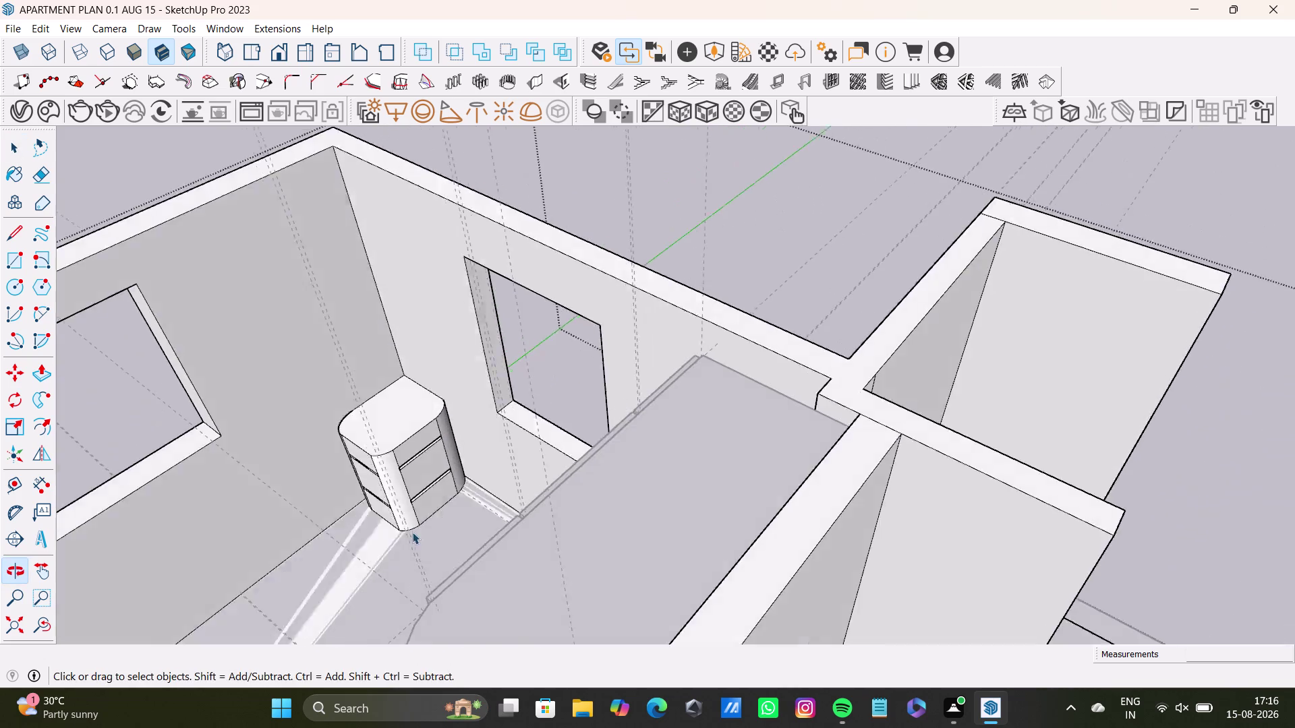
scroll(up, 3)
middle_drag(431, 463, 513, 552)
middle_drag(513, 574, 458, 626)
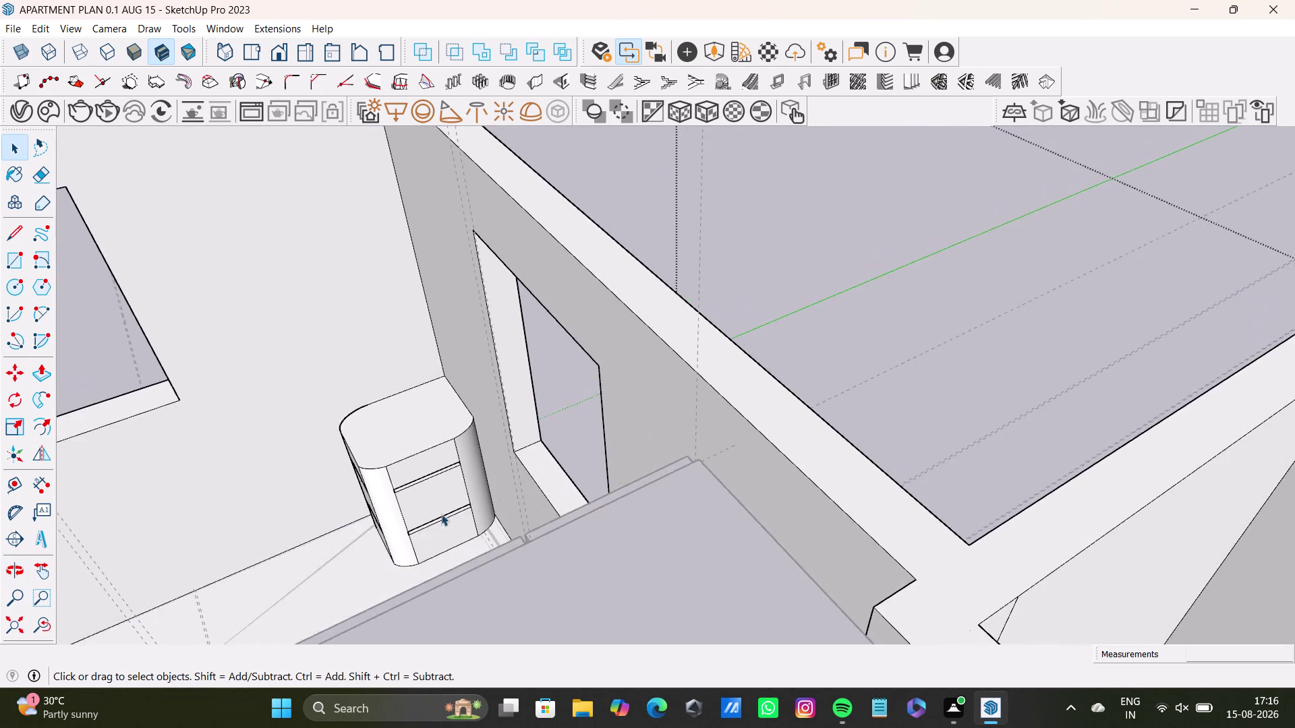
scroll(up, 3)
middle_drag(442, 507, 598, 600)
scroll(up, 3)
middle_drag(546, 545, 544, 464)
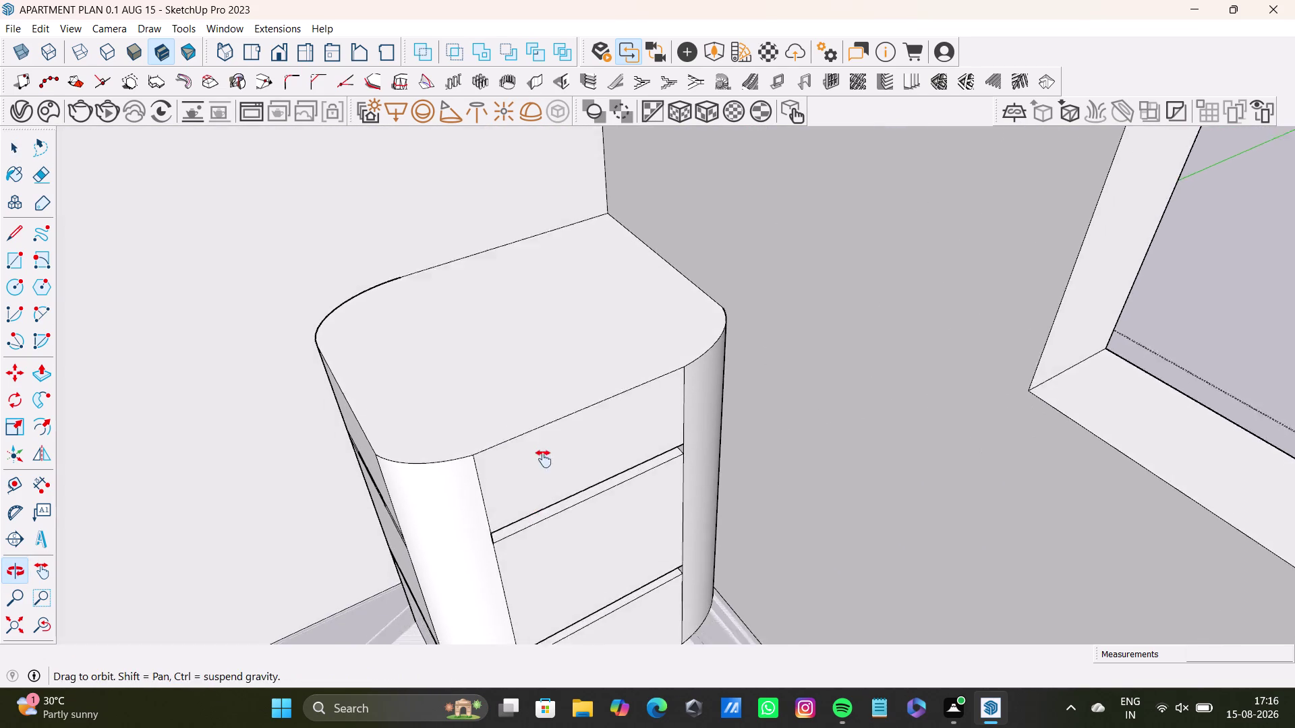
middle_drag(544, 464, 543, 458)
middle_drag(550, 486, 518, 414)
middle_drag(573, 436, 566, 367)
scroll(up, 3)
middle_drag(600, 450, 579, 351)
middle_drag(599, 442, 595, 395)
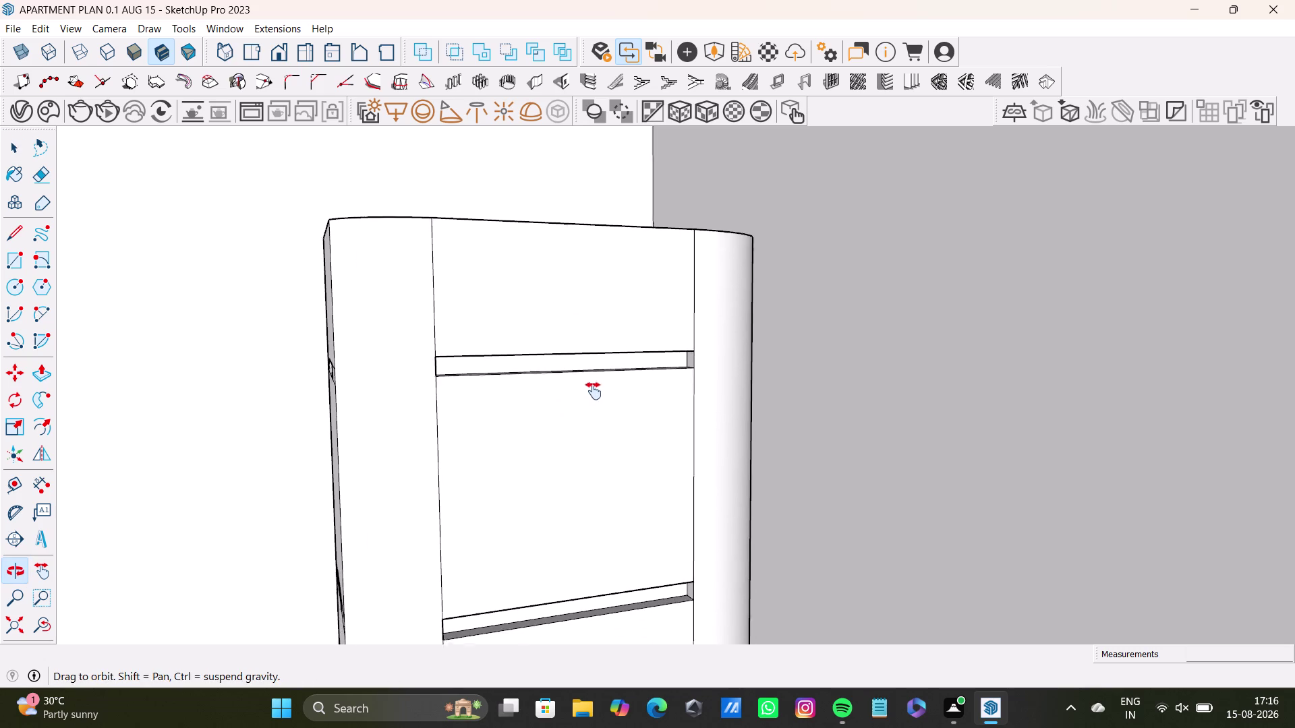
middle_drag(594, 395, 593, 379)
key(space)
click(688, 331)
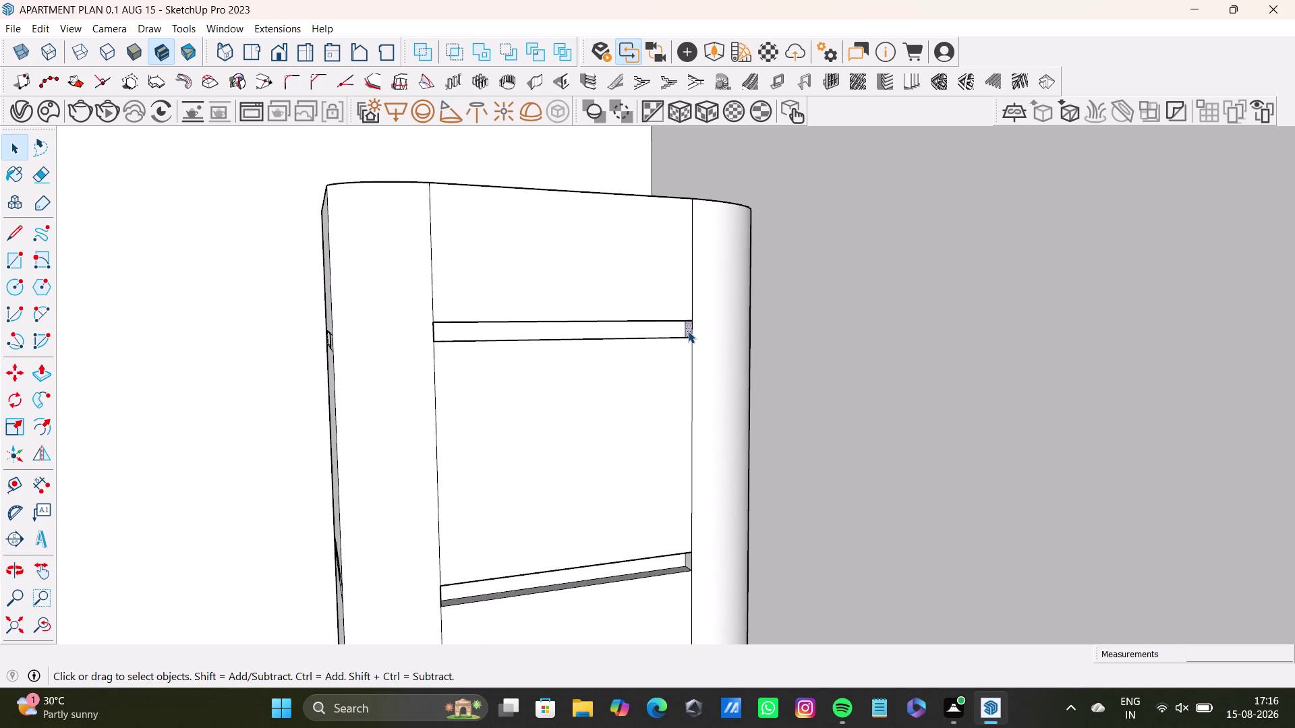
key(p)
drag(688, 331, 630, 331)
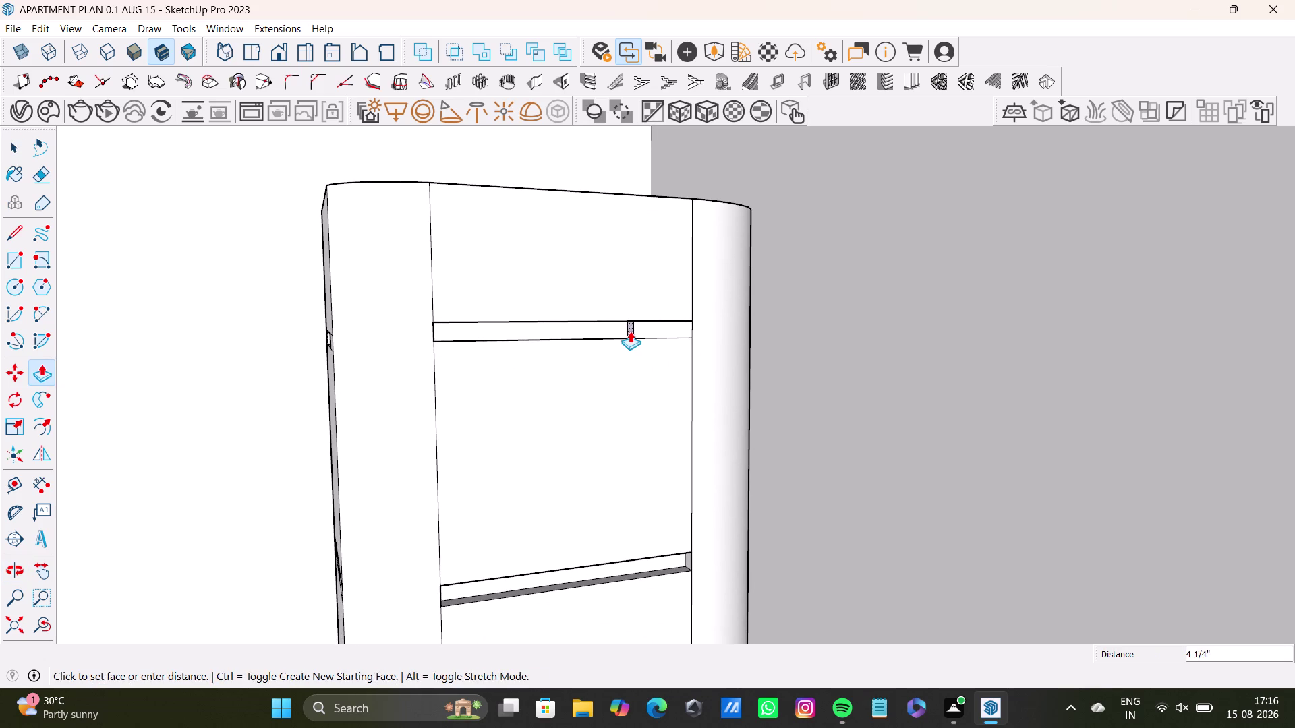
drag(630, 331, 634, 331)
Push the upper groove's left end and middle section inward to form the handle recess.
middle_drag(643, 373, 420, 478)
scroll(up, 3)
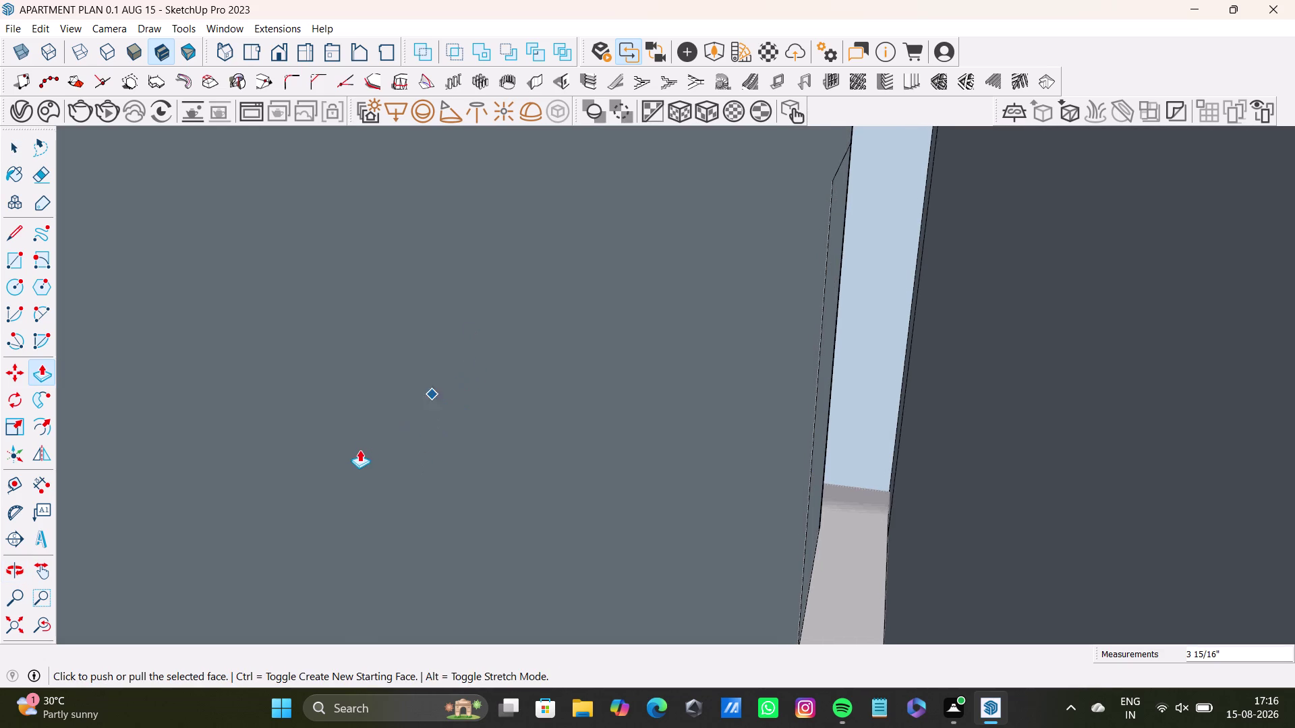
middle_drag(383, 464, 631, 432)
middle_drag(139, 409, 525, 455)
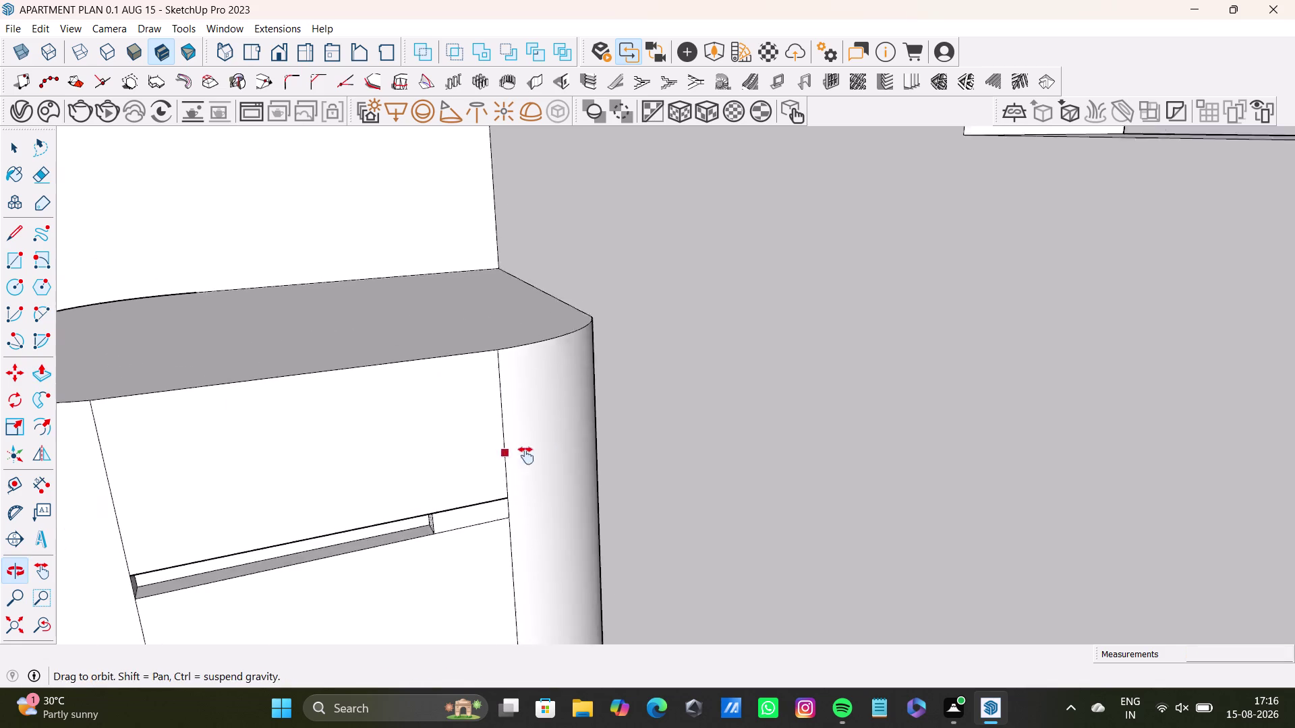
middle_drag(525, 456, 527, 456)
middle_drag(304, 566, 411, 435)
middle_drag(416, 499, 313, 490)
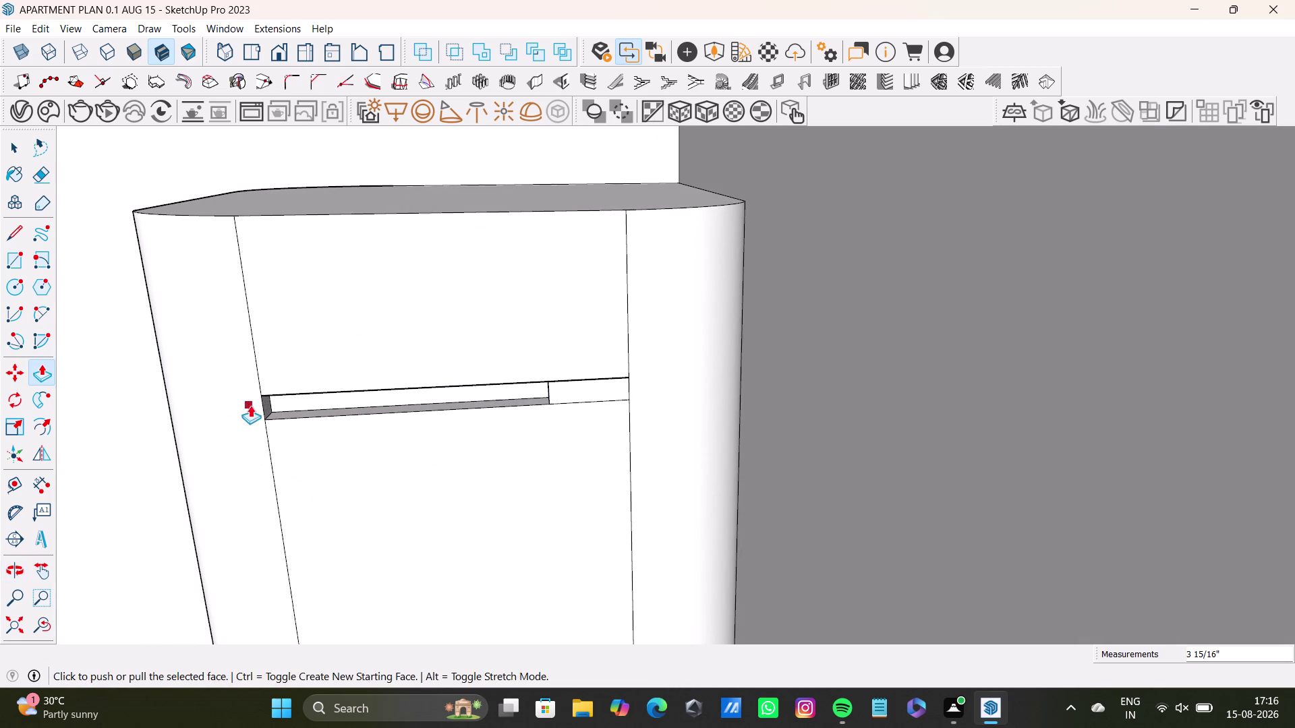
key(space)
click(265, 408)
click(268, 410)
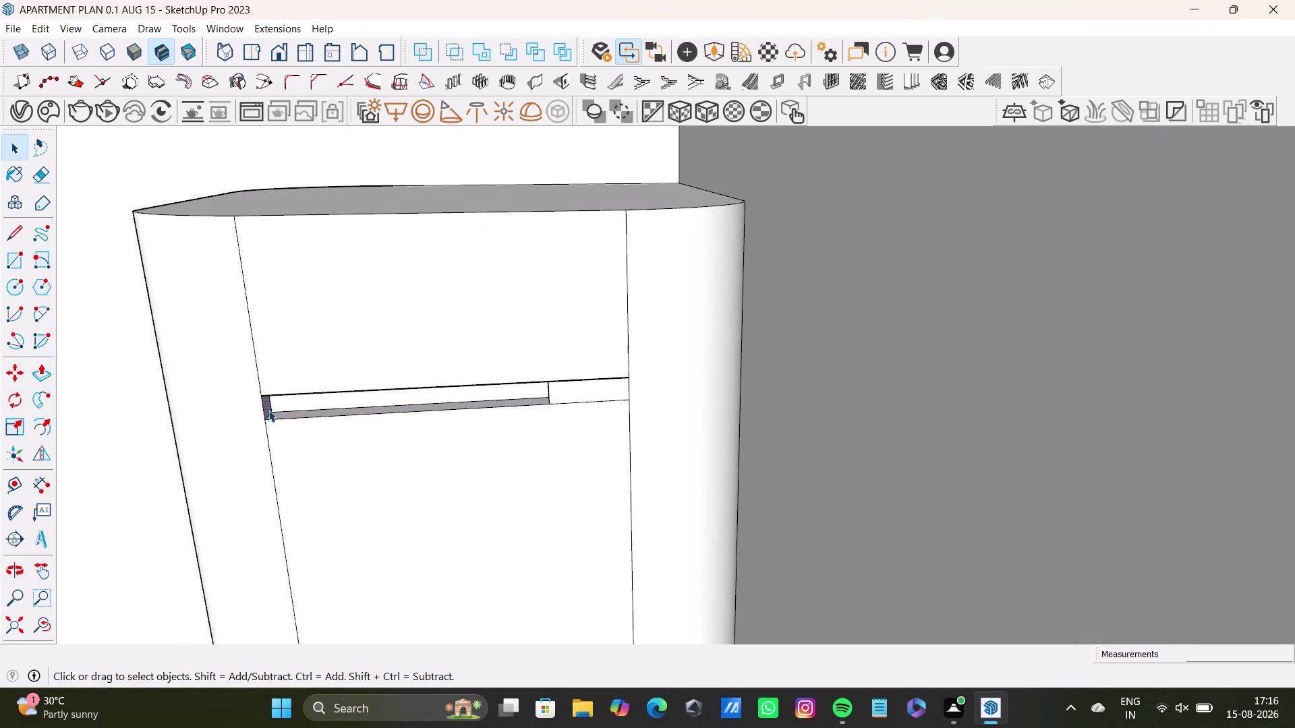
key(p)
drag(268, 410, 406, 430)
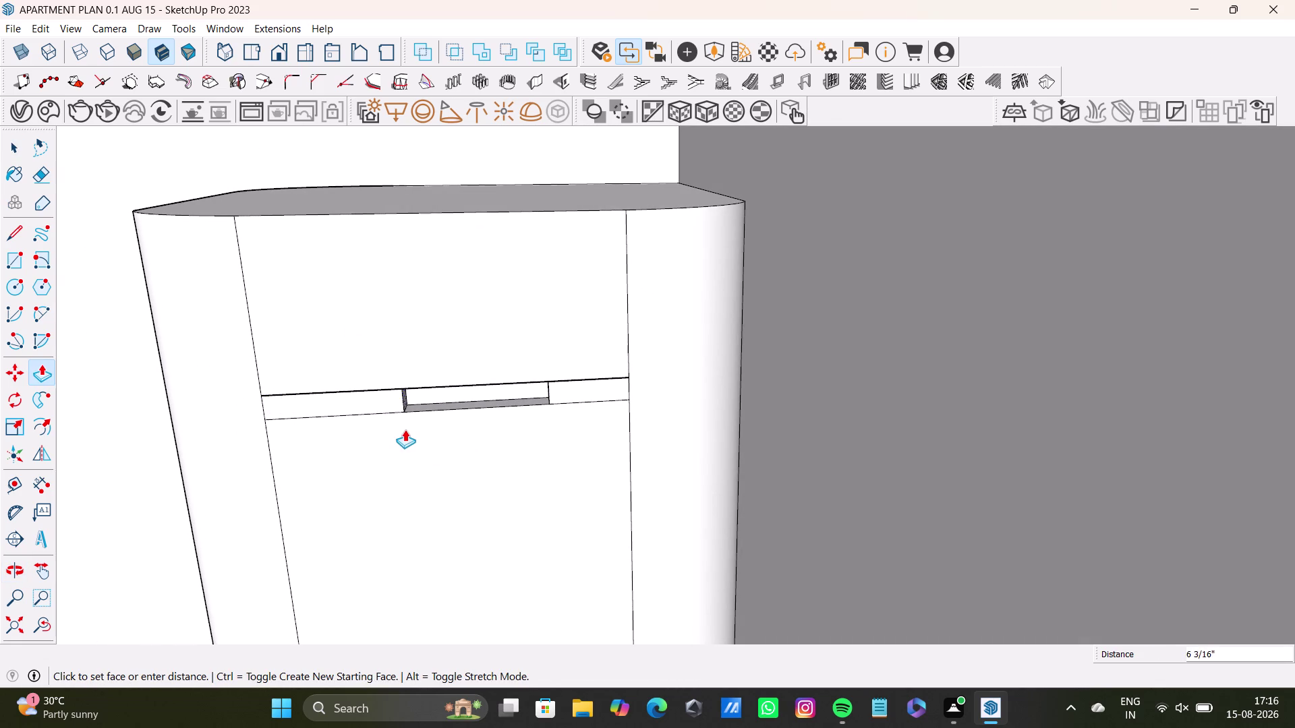
drag(406, 430, 394, 428)
Touch the lower groove's left end, then reposition the upper recess's end face with Push/Pull.
scroll(down, 3)
middle_drag(378, 512, 382, 547)
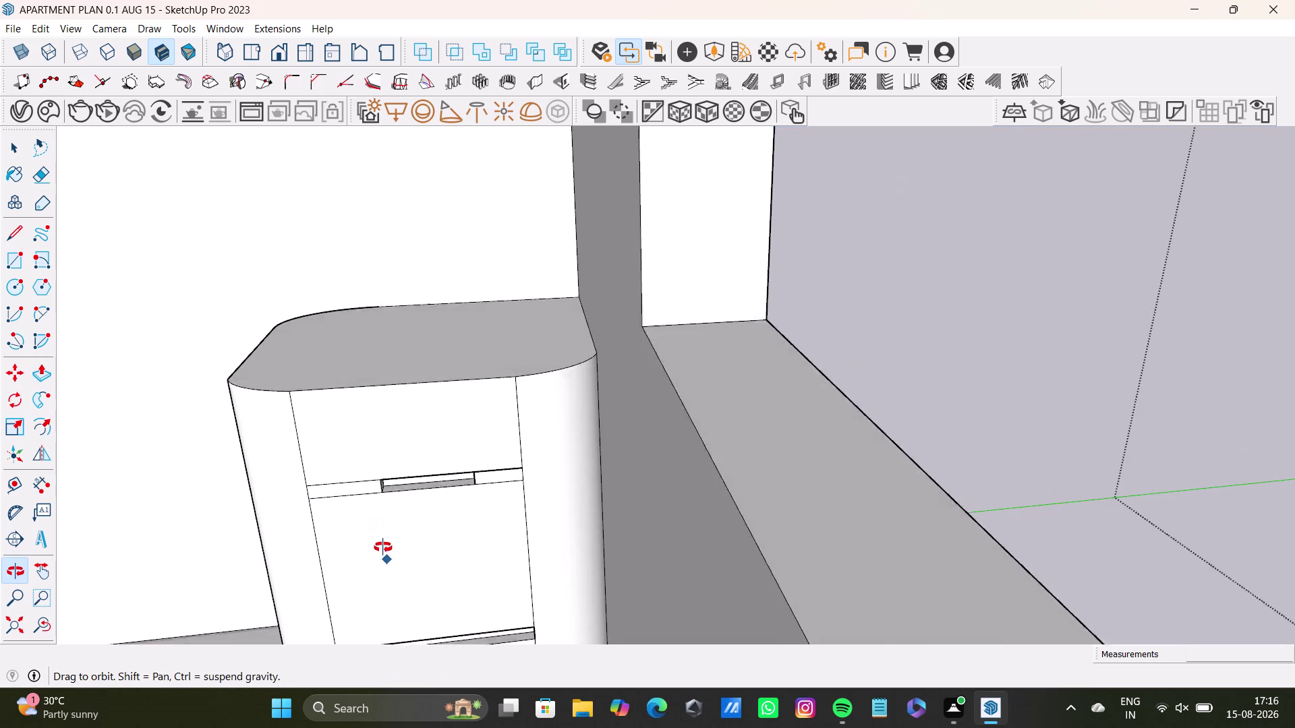
middle_drag(382, 547, 409, 395)
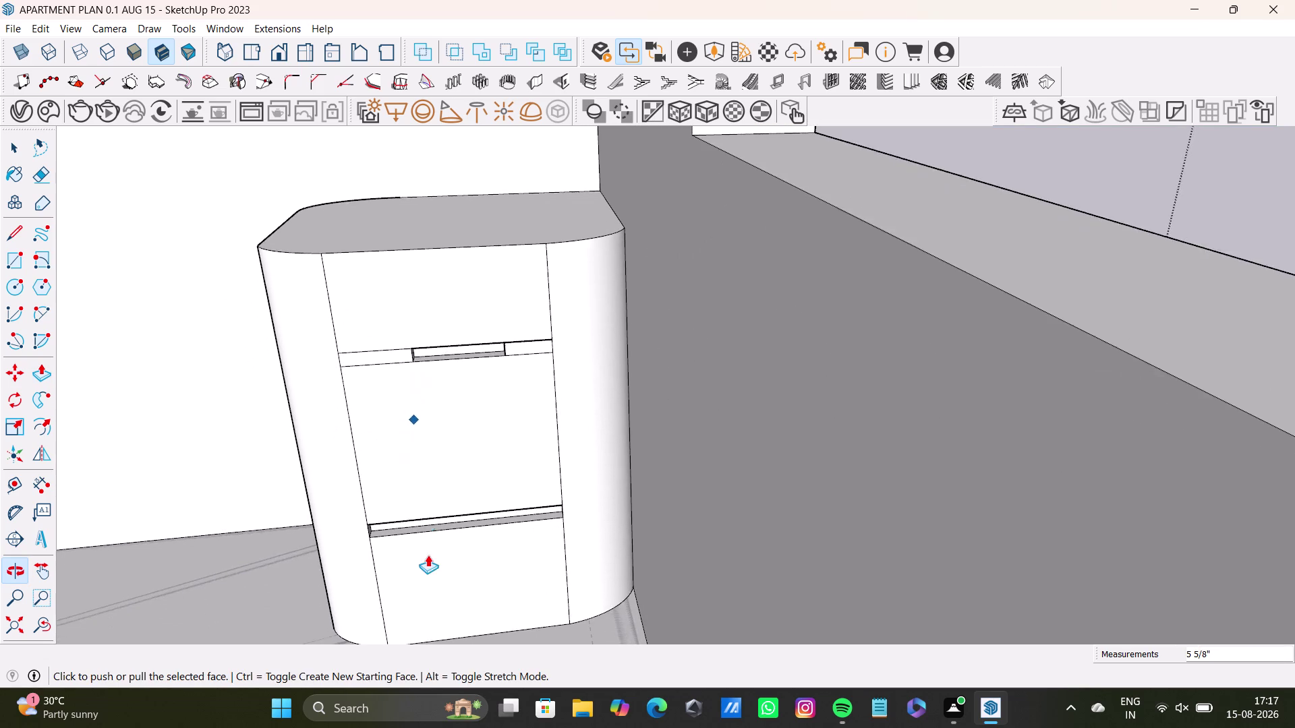
scroll(up, 3)
scroll(up, 3)
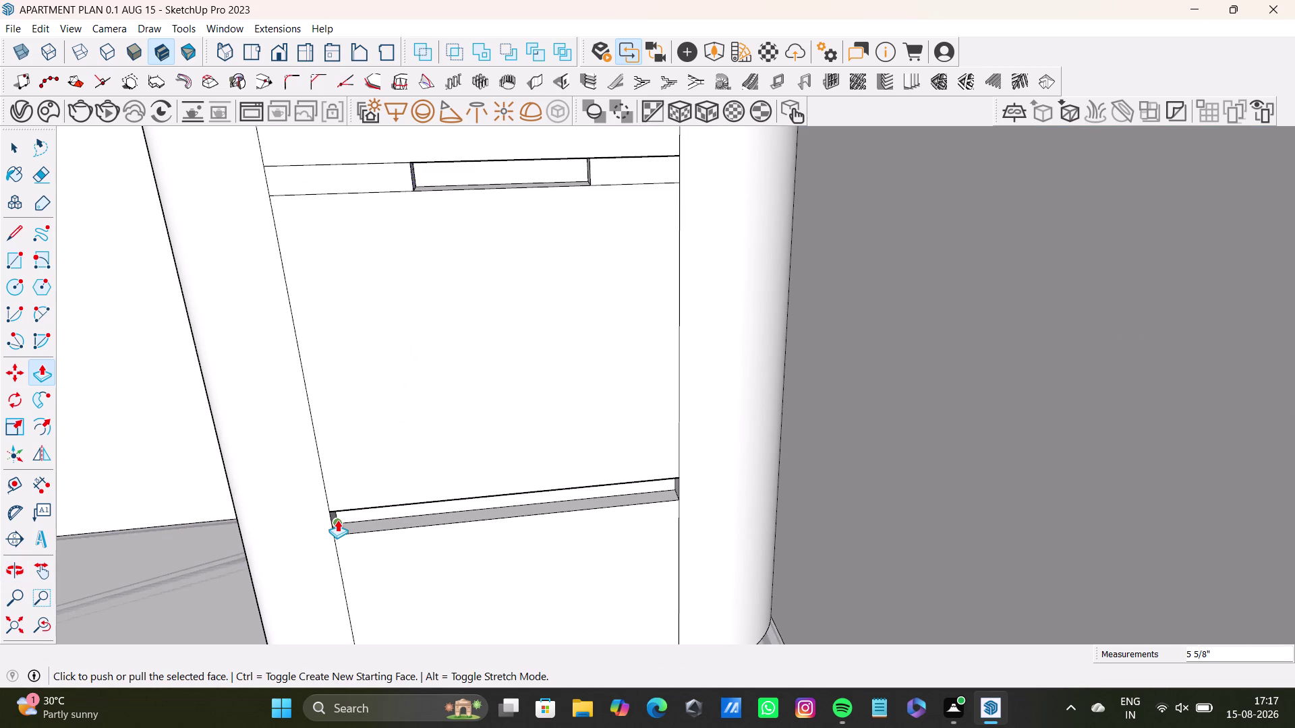
click(337, 520)
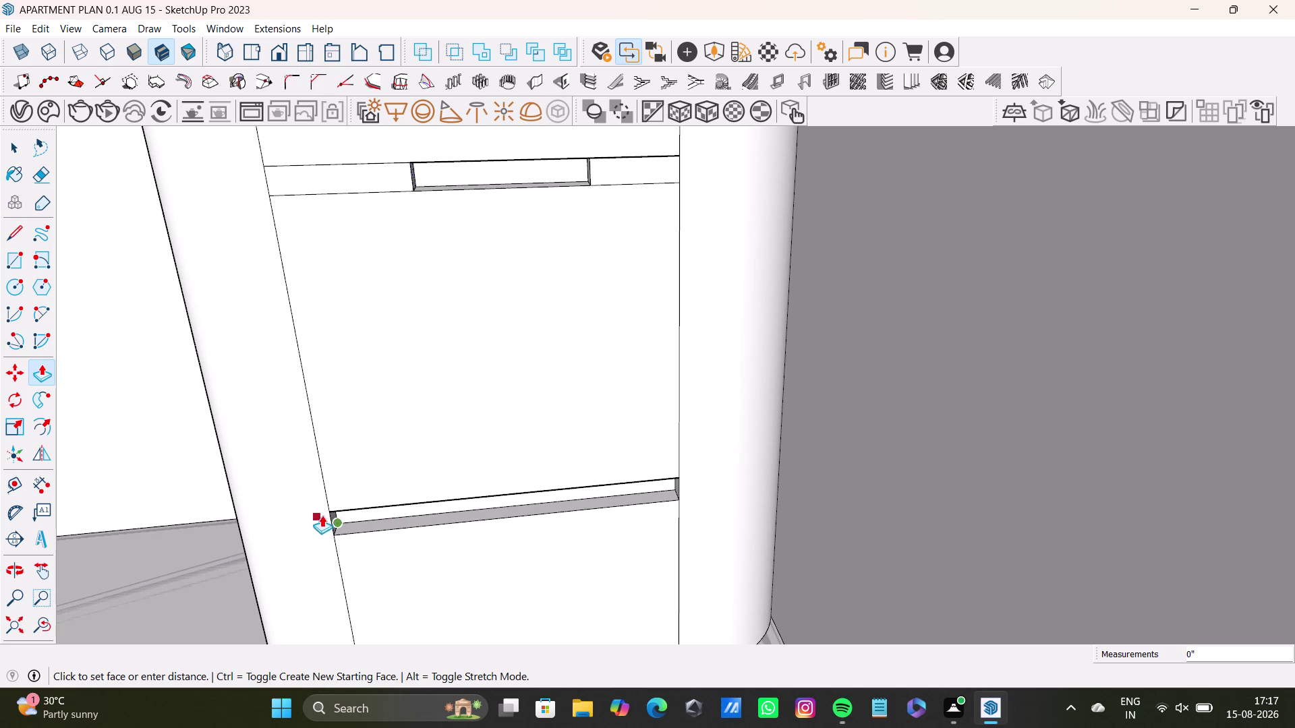
key(space)
middle_drag(501, 301, 521, 456)
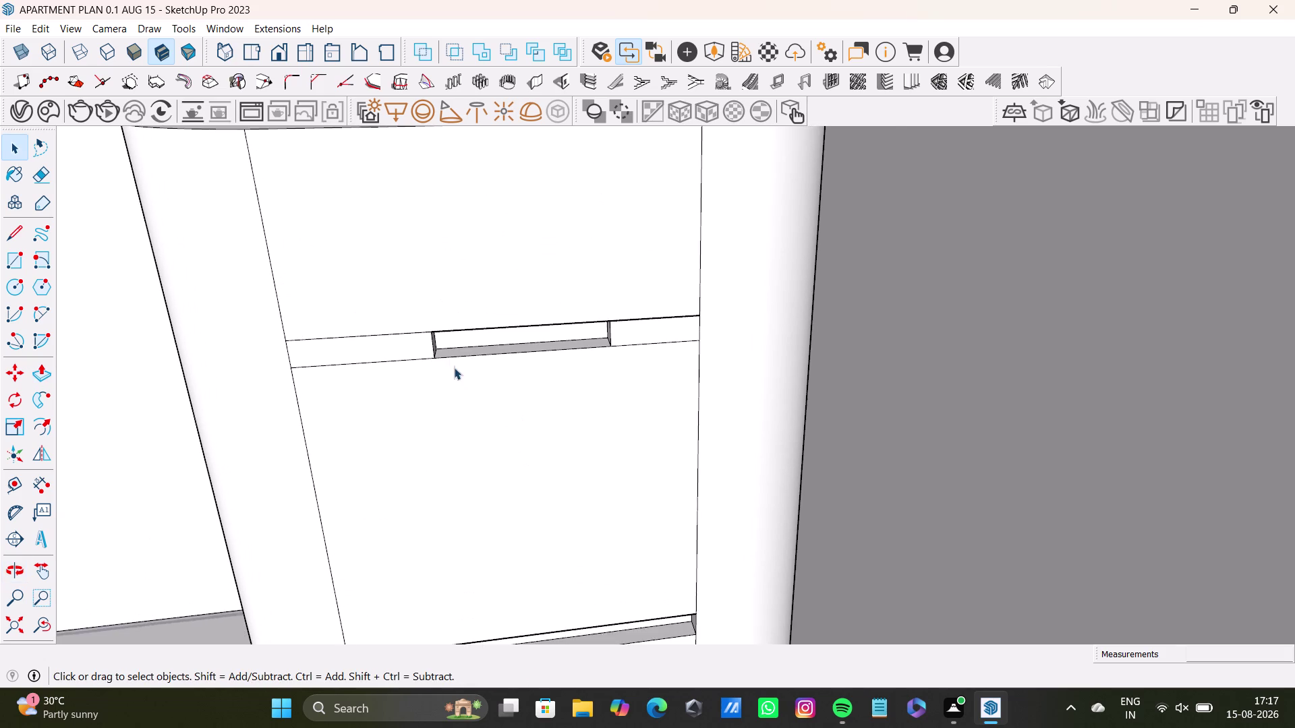
scroll(up, 3)
middle_drag(453, 352, 412, 322)
click(430, 323)
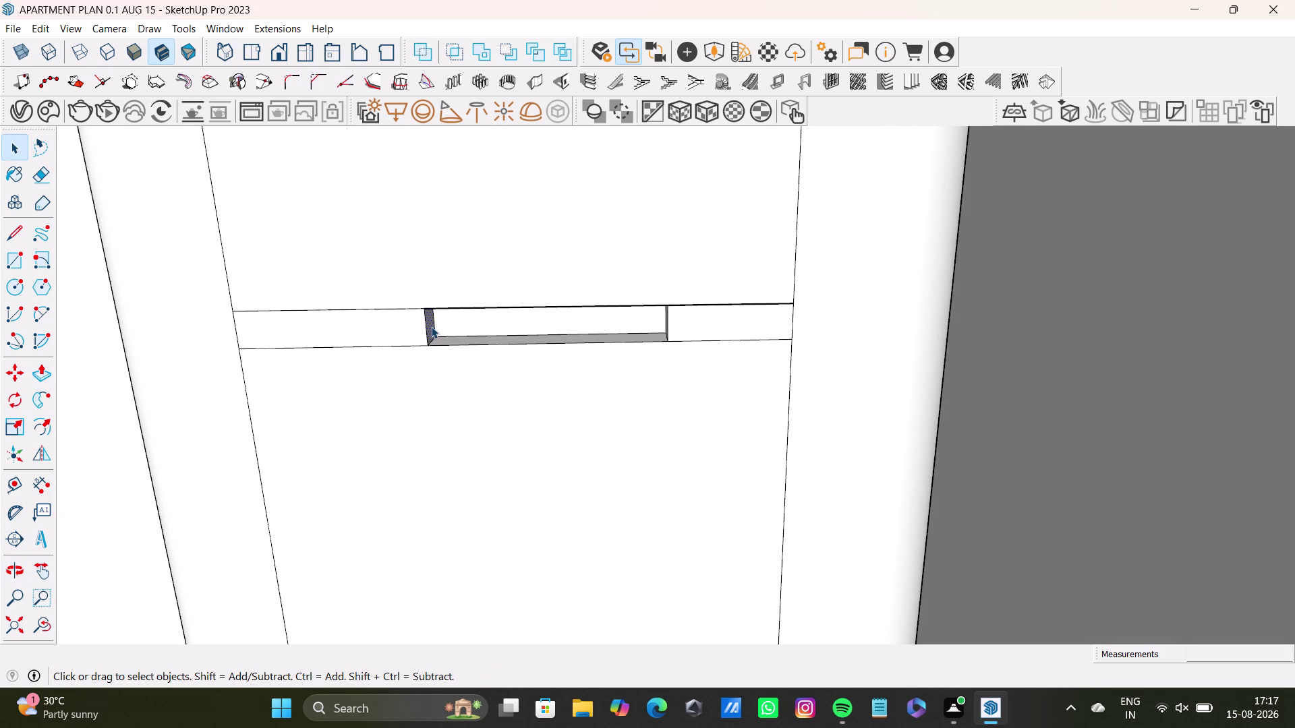
key(p)
drag(431, 326, 400, 326)
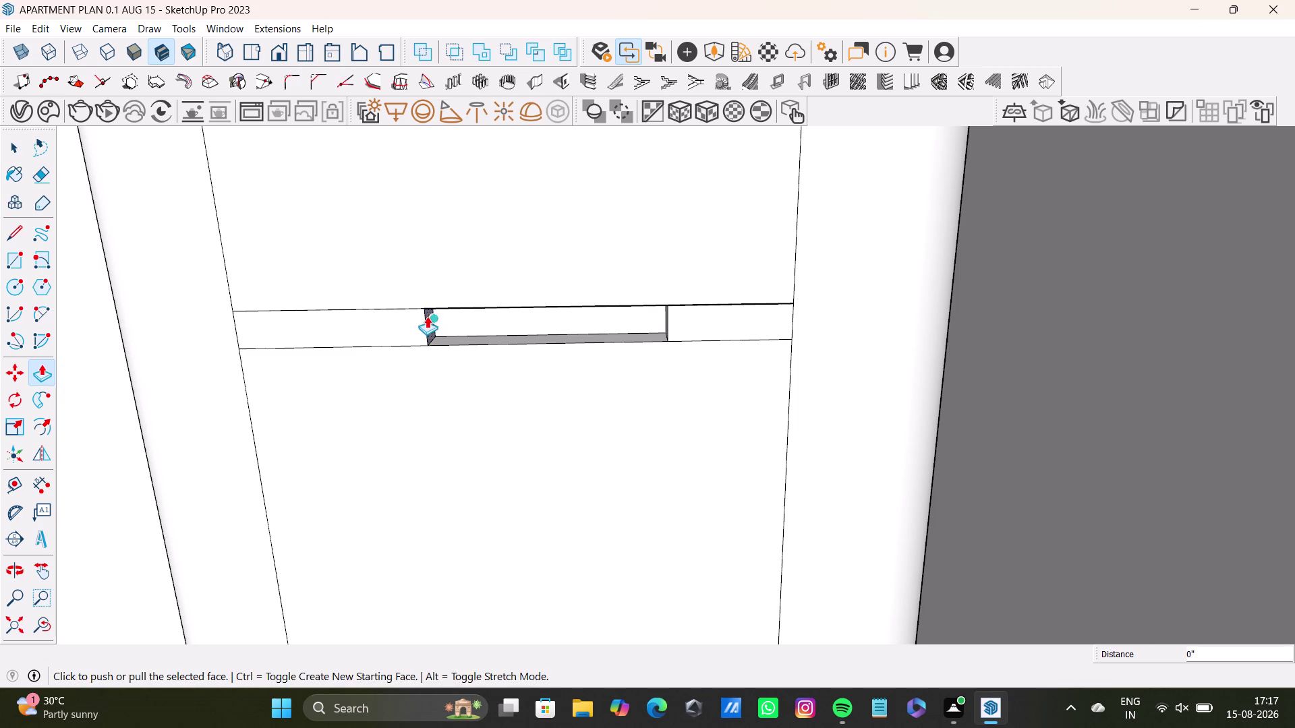
drag(426, 317, 392, 319)
Push one more face inside the upper groove inward to finish the handle recess.
key(space)
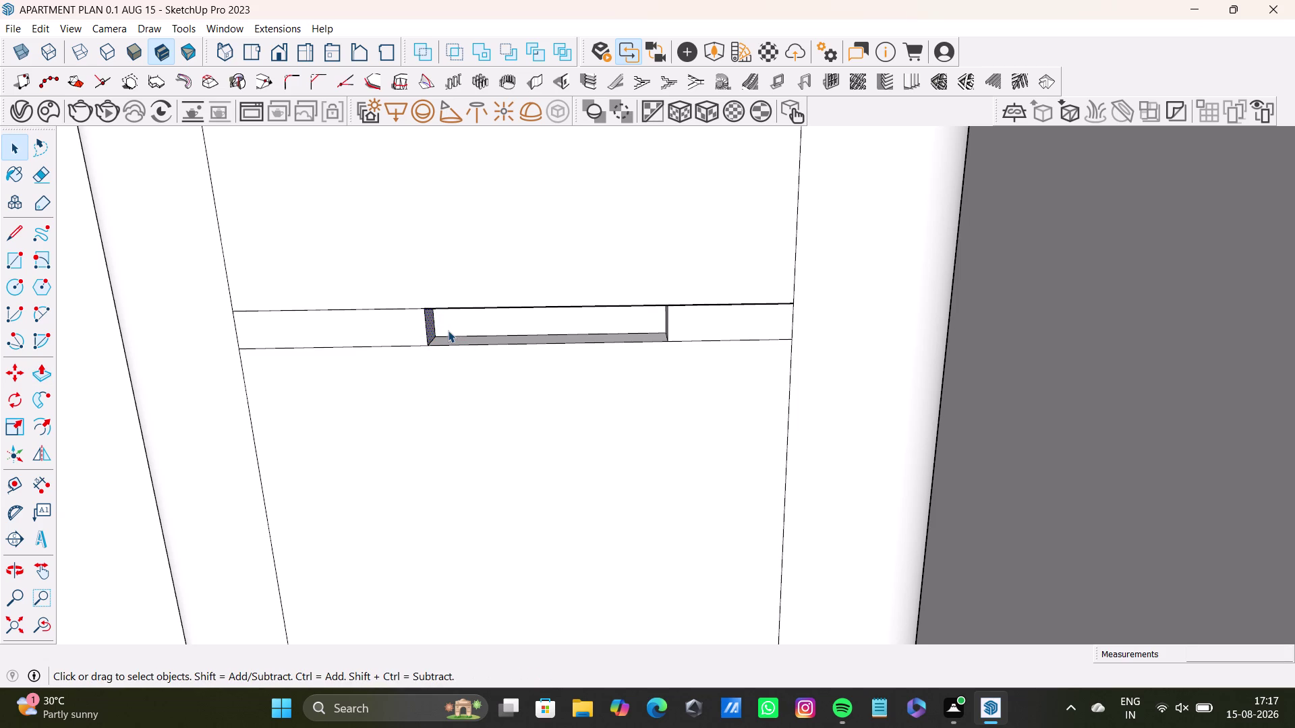
scroll(down, 3)
scroll(down, 3)
middle_drag(449, 338, 518, 351)
scroll(up, 3)
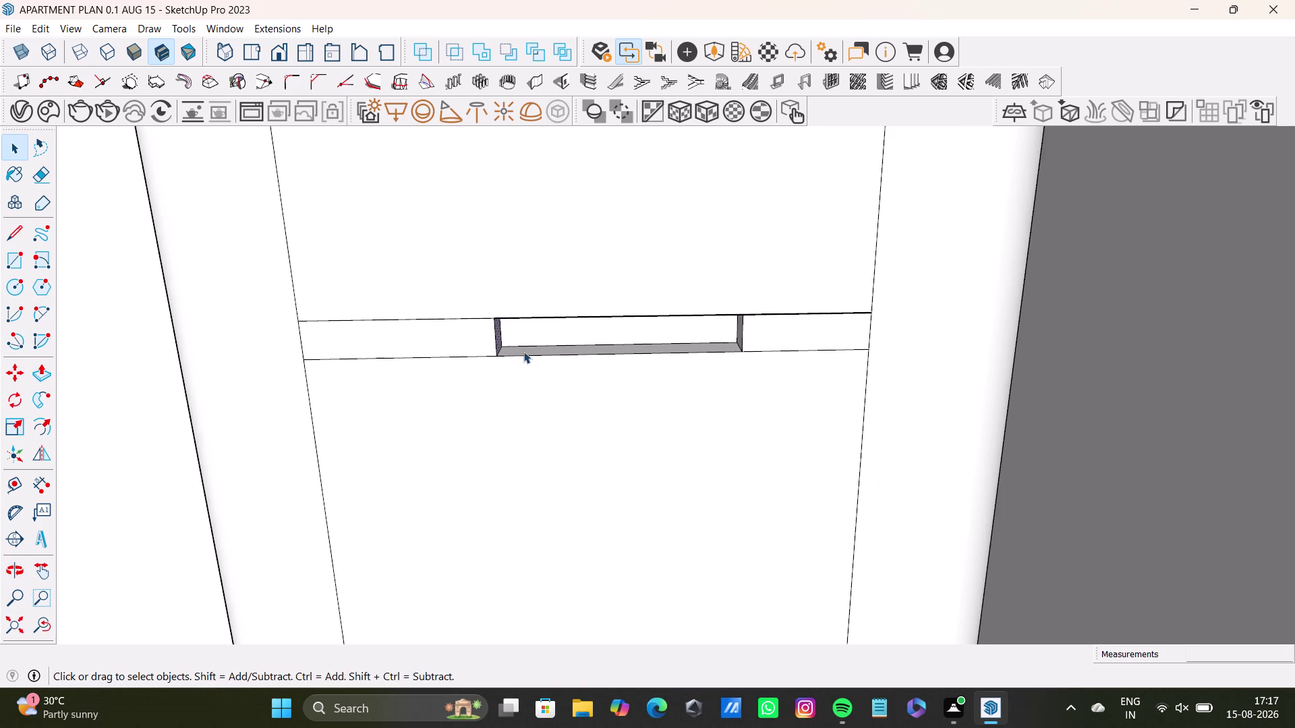
middle_drag(537, 351, 569, 346)
scroll(down, 3)
middle_drag(610, 467, 615, 434)
scroll(up, 3)
middle_drag(583, 334, 496, 324)
scroll(up, 3)
scroll(down, 3)
key(space)
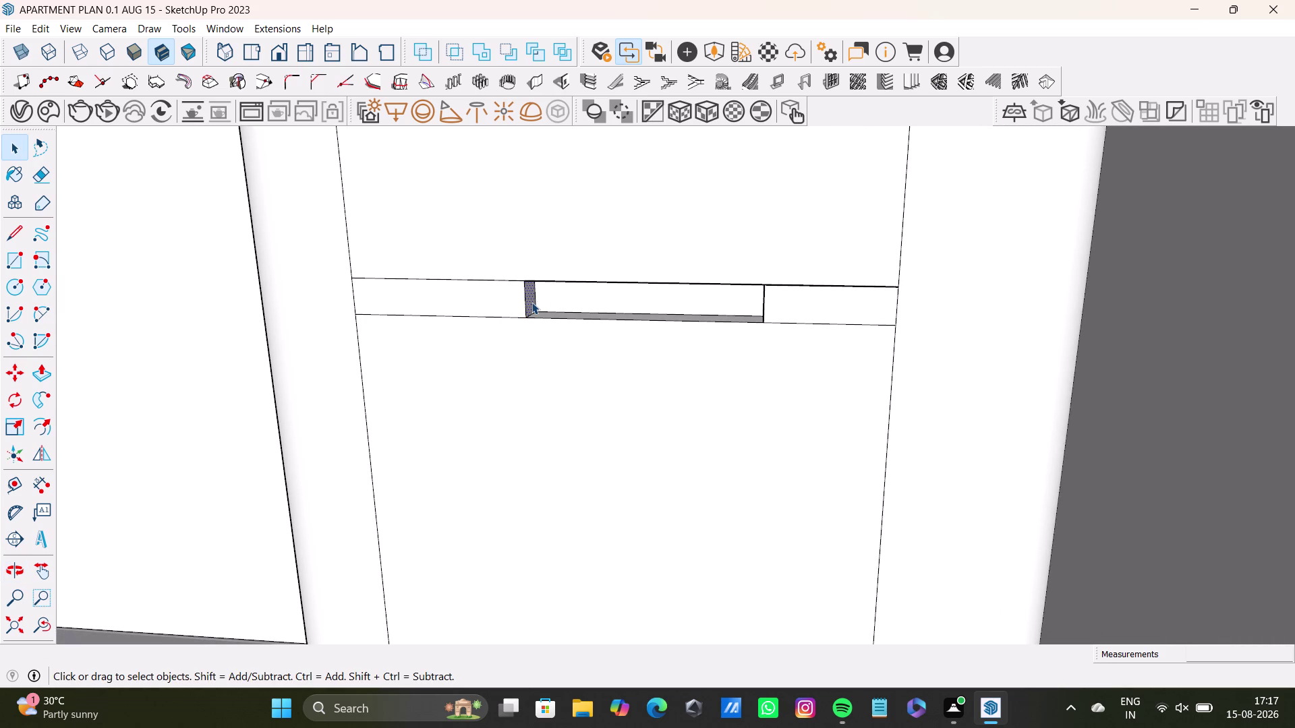
click(531, 302)
key(p)
drag(532, 302, 507, 301)
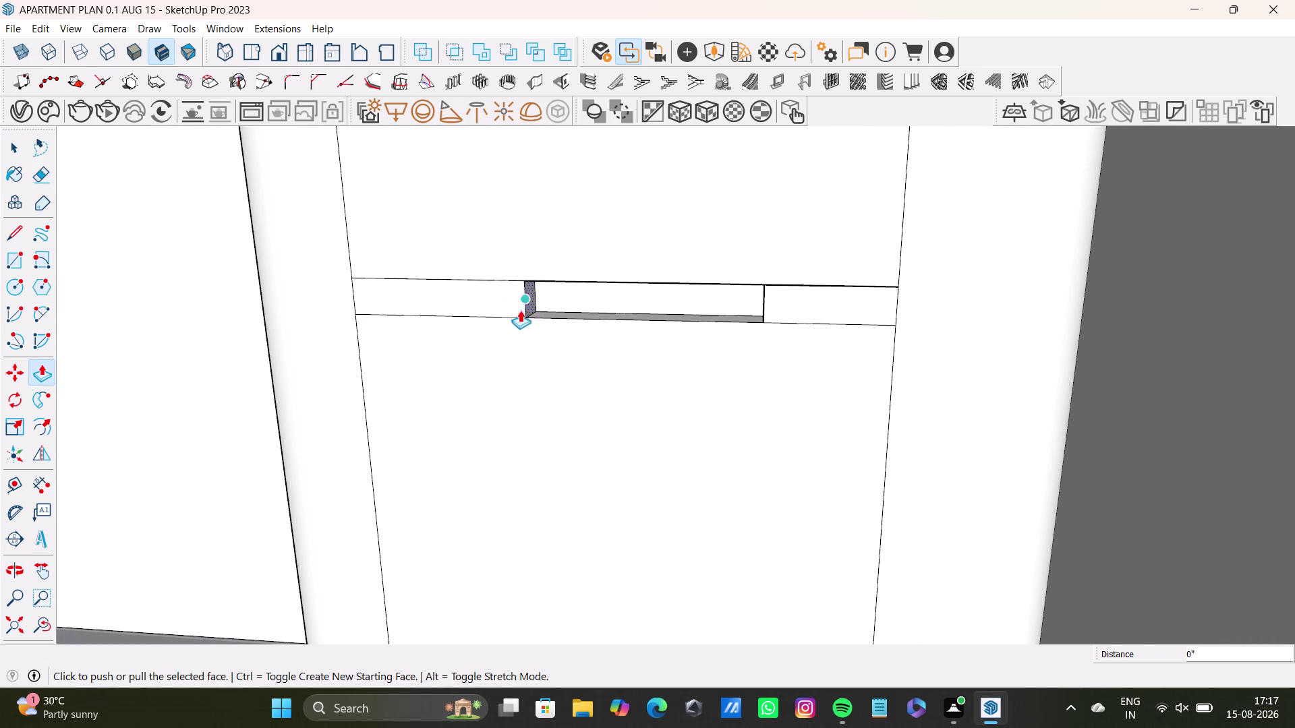
key(space)
scroll(down, 3)
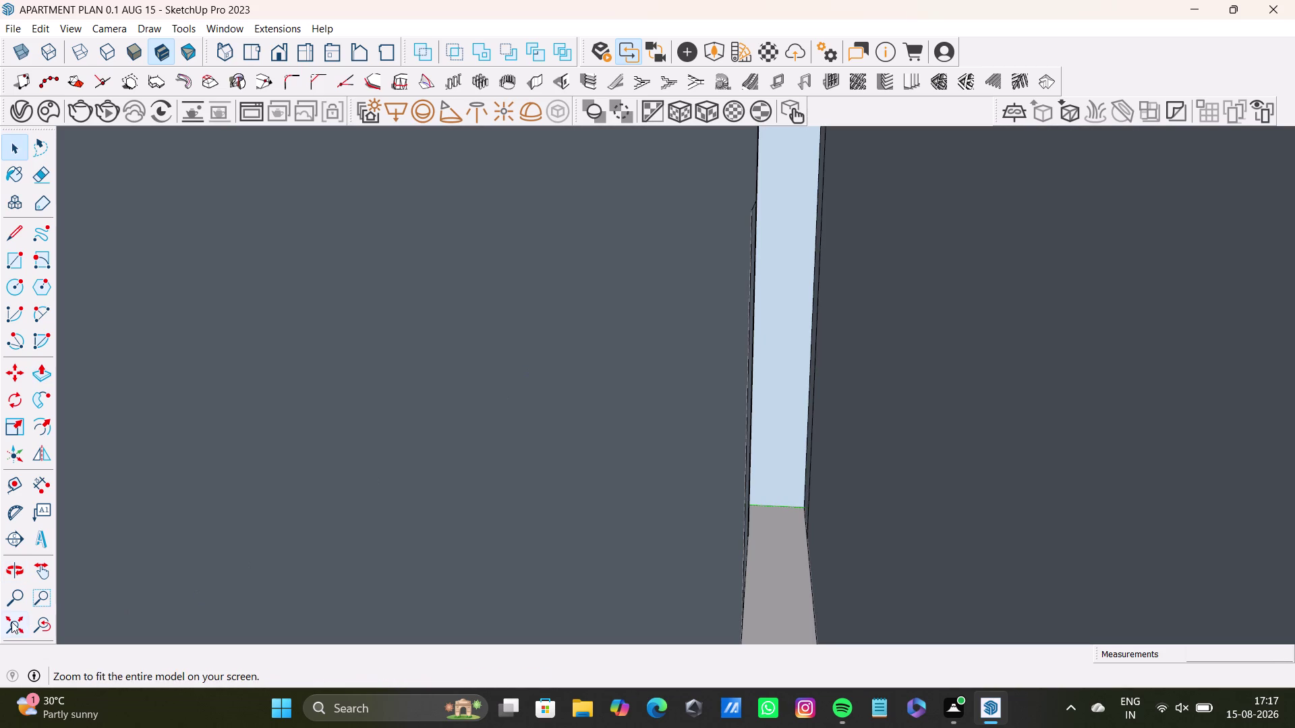
click(9, 623)
middle_drag(630, 324, 572, 663)
middle_drag(655, 359, 646, 565)
scroll(up, 3)
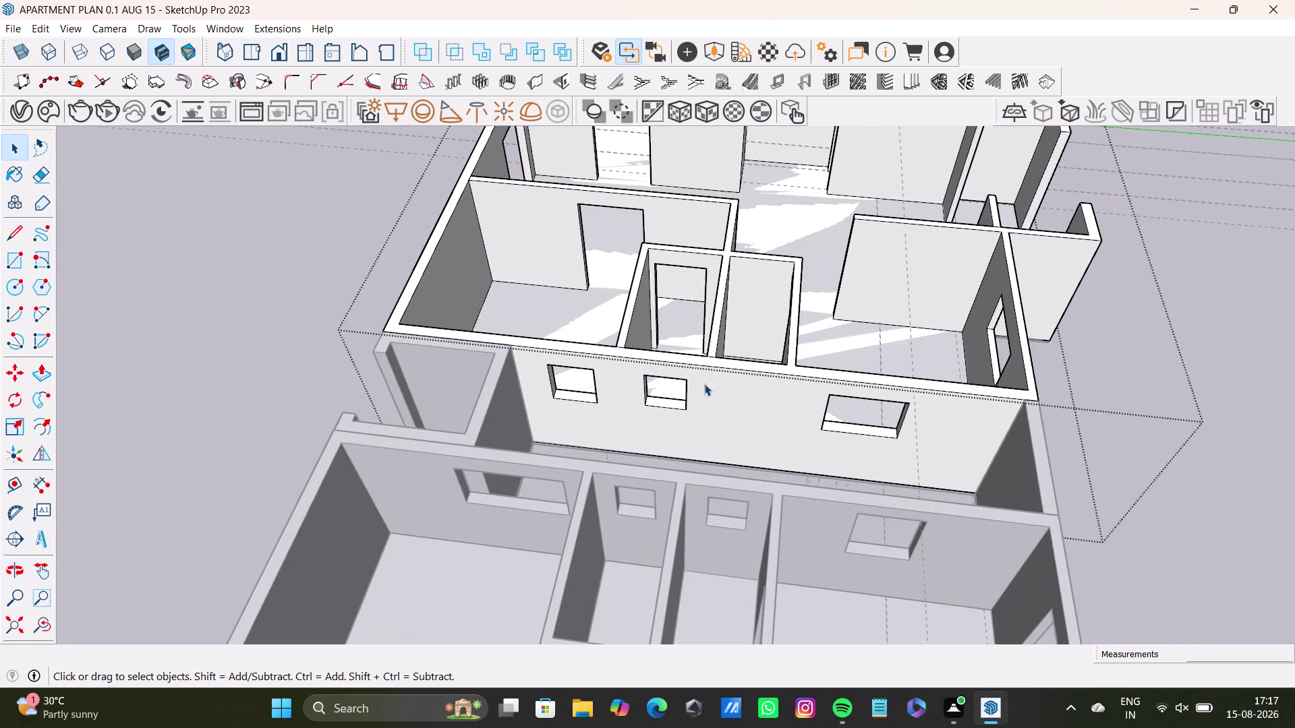
middle_drag(712, 387, 333, 457)
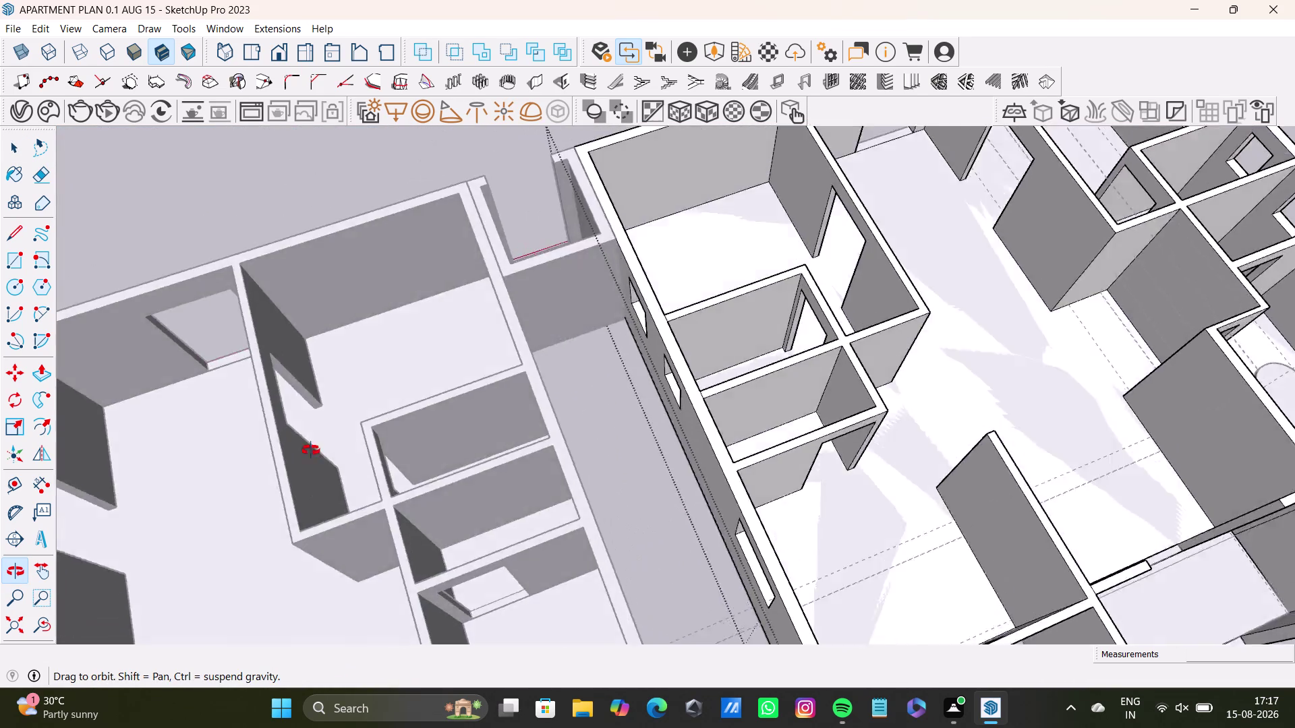
middle_drag(333, 456, 738, 400)
middle_drag(805, 262, 760, 382)
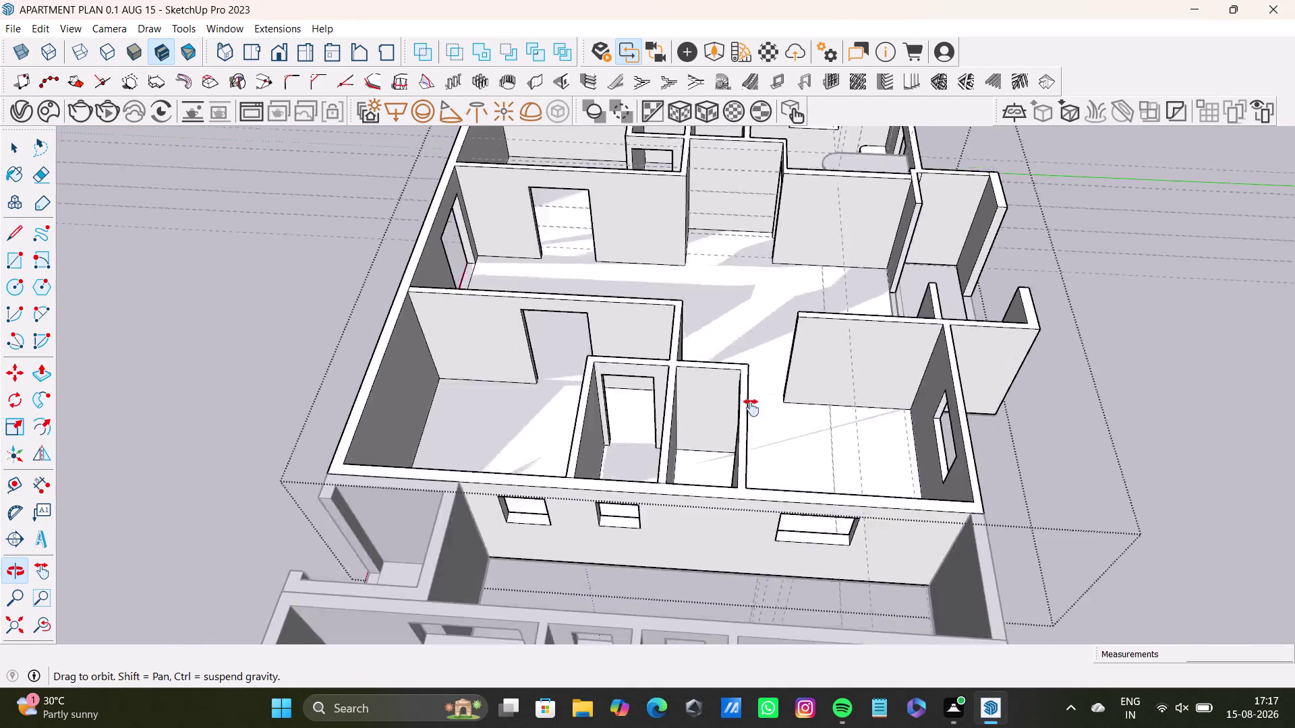
middle_drag(760, 382, 684, 574)
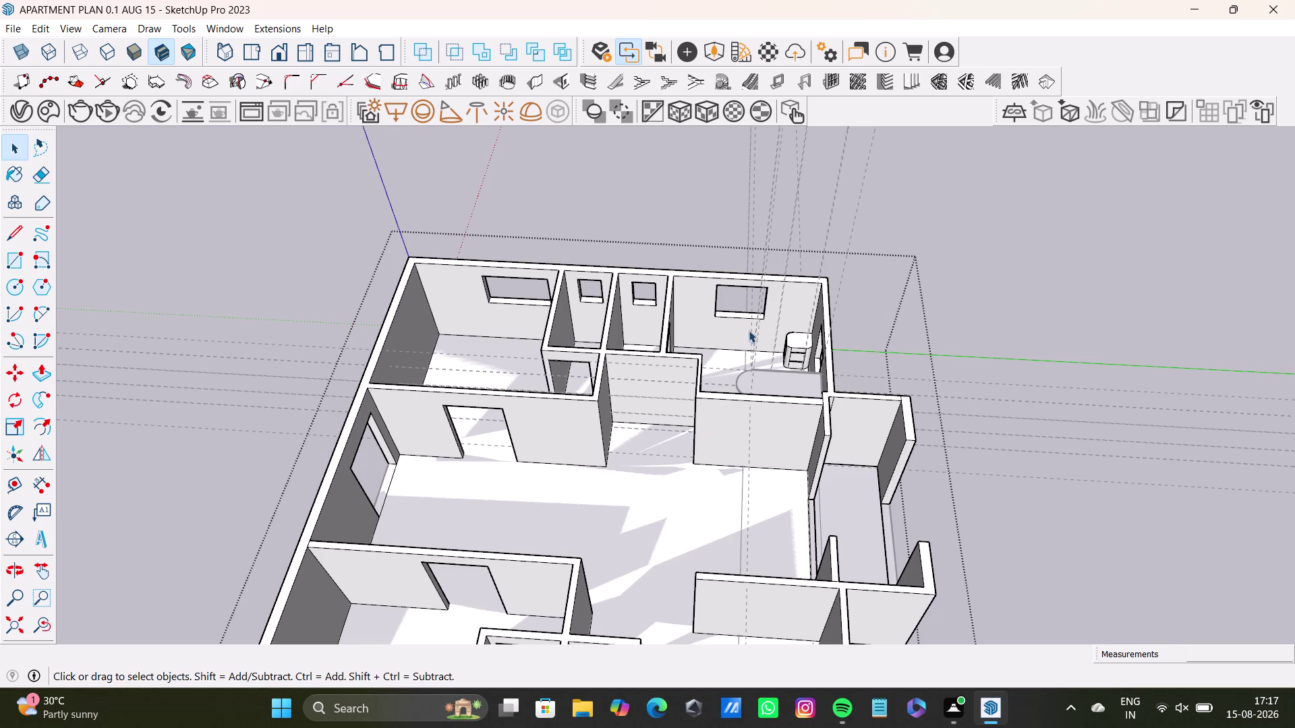
scroll(up, 3)
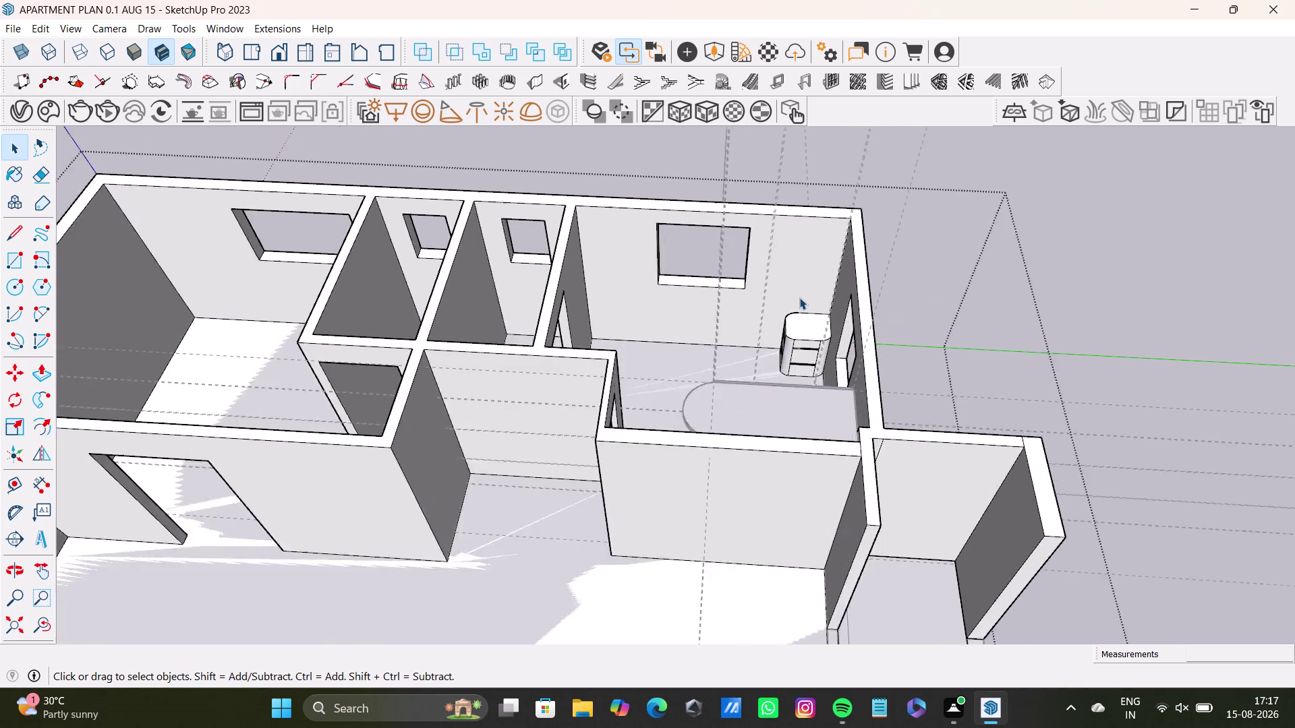
scroll(down, 3)
scroll(up, 3)
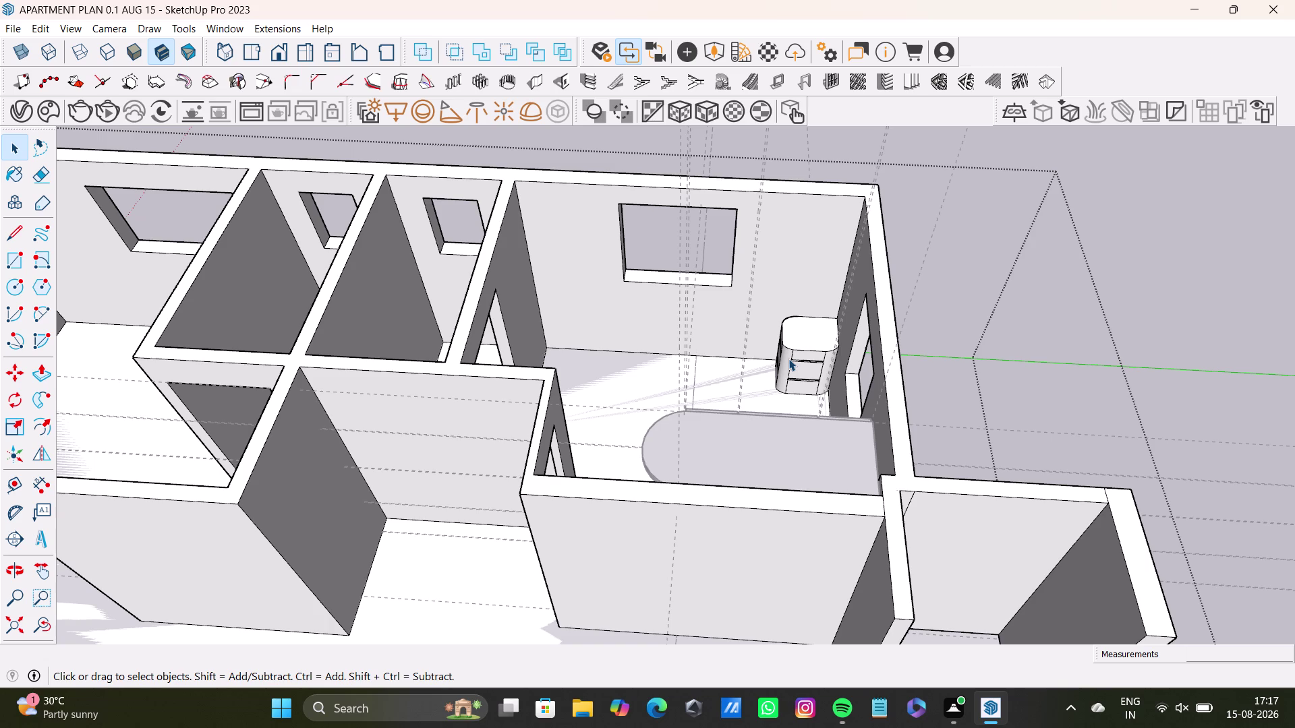
scroll(up, 3)
scroll(up, 3)
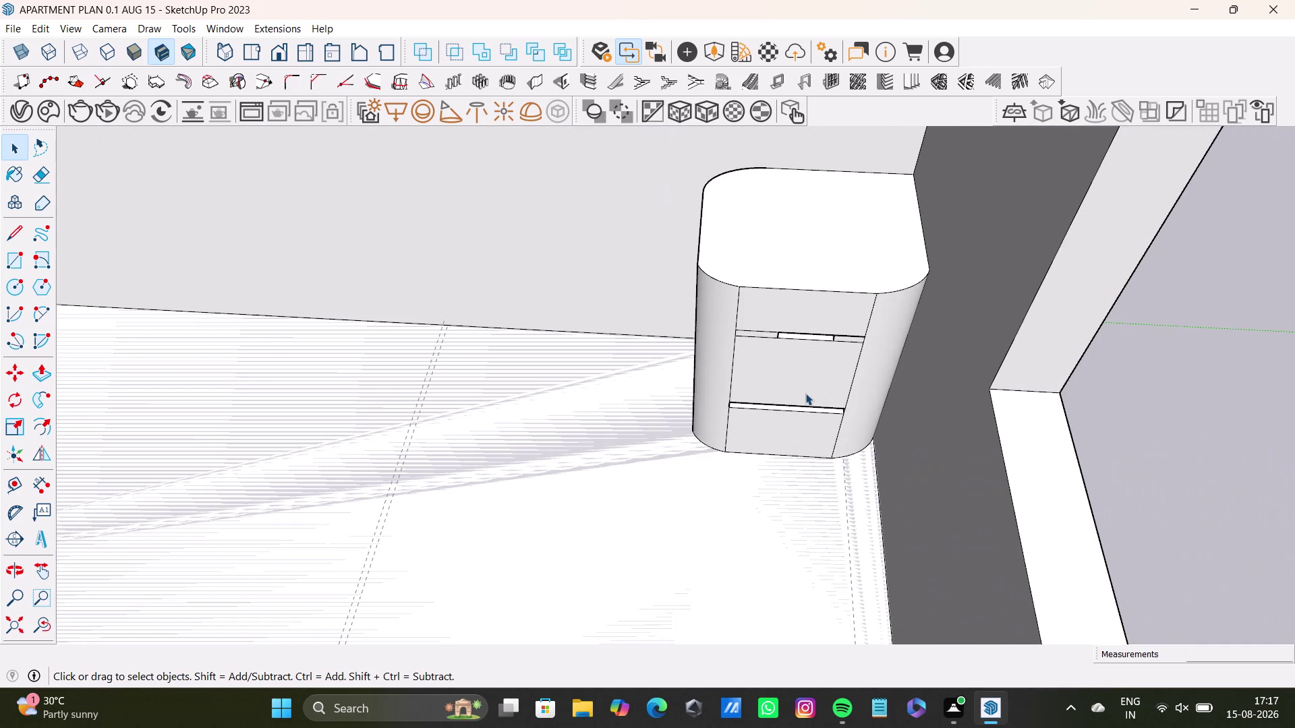
Push the small face at the upper groove's right end inward to shape its recess.
middle_drag(807, 384, 825, 453)
middle_drag(819, 445, 780, 402)
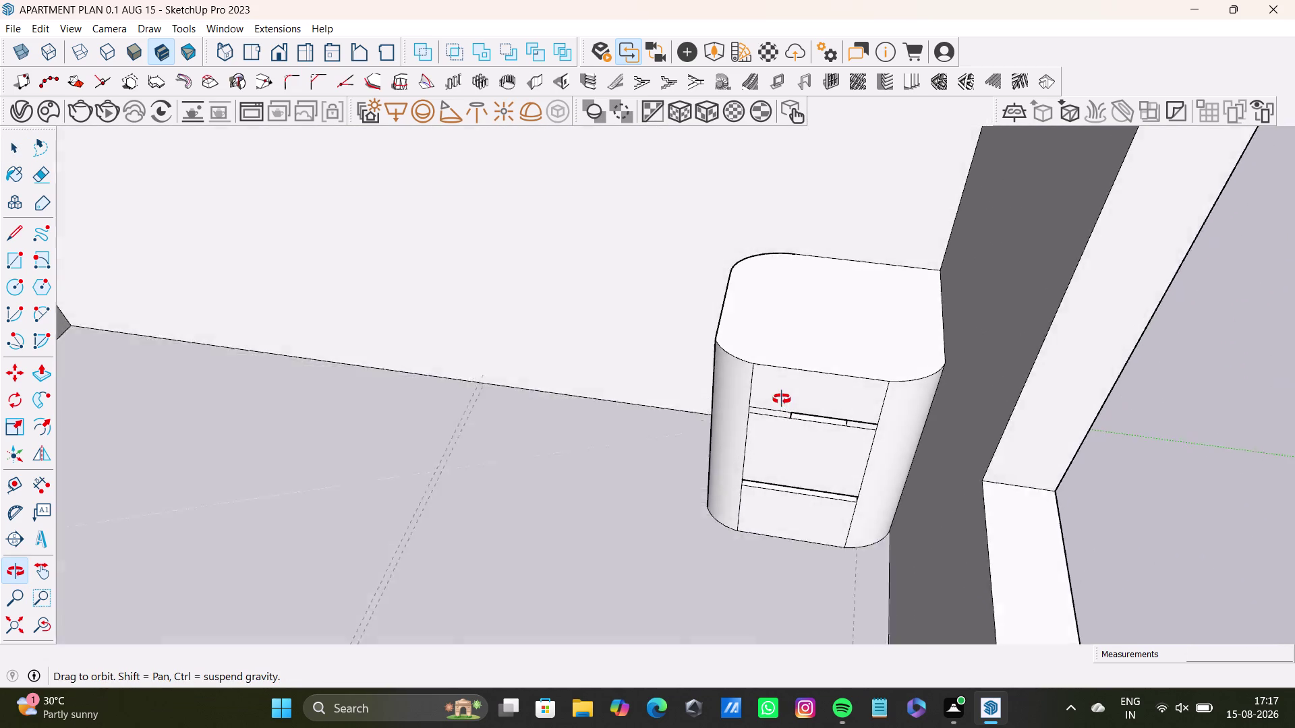
middle_drag(780, 402, 807, 479)
scroll(up, 3)
middle_drag(814, 471, 835, 347)
scroll(up, 3)
middle_drag(854, 502, 850, 432)
middle_drag(850, 465, 846, 377)
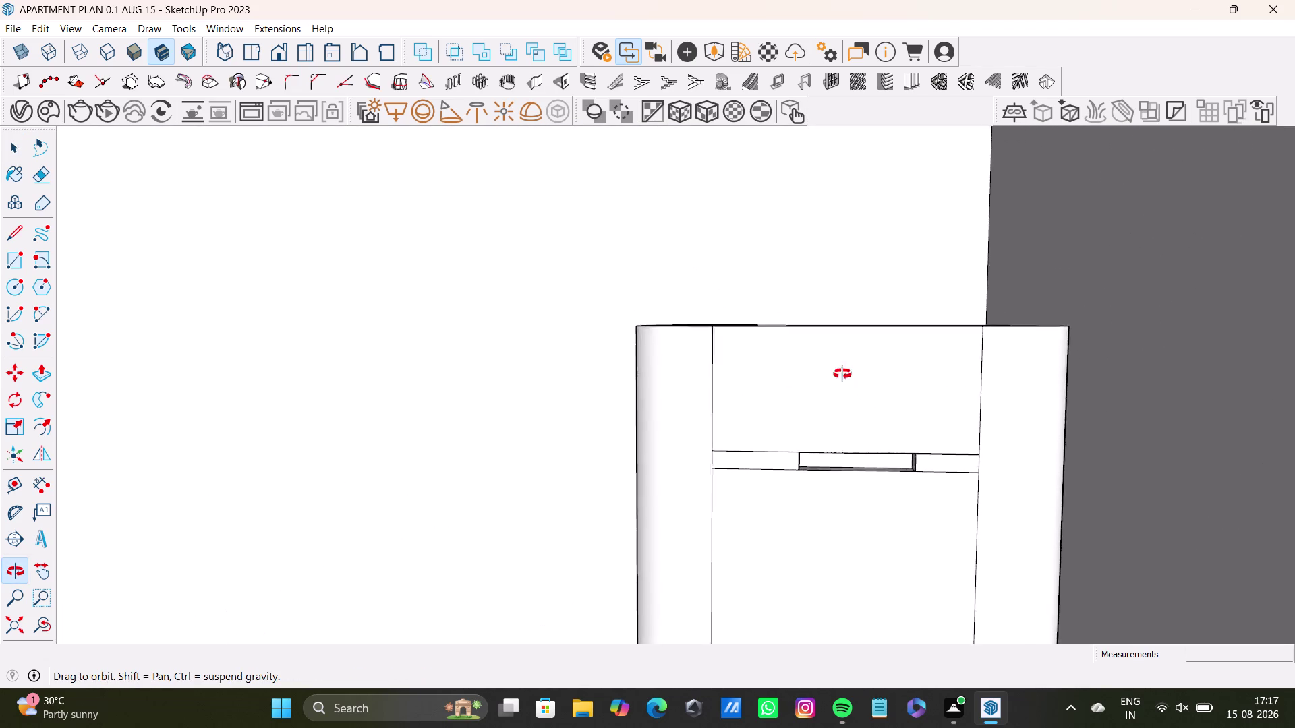
middle_drag(847, 377, 913, 438)
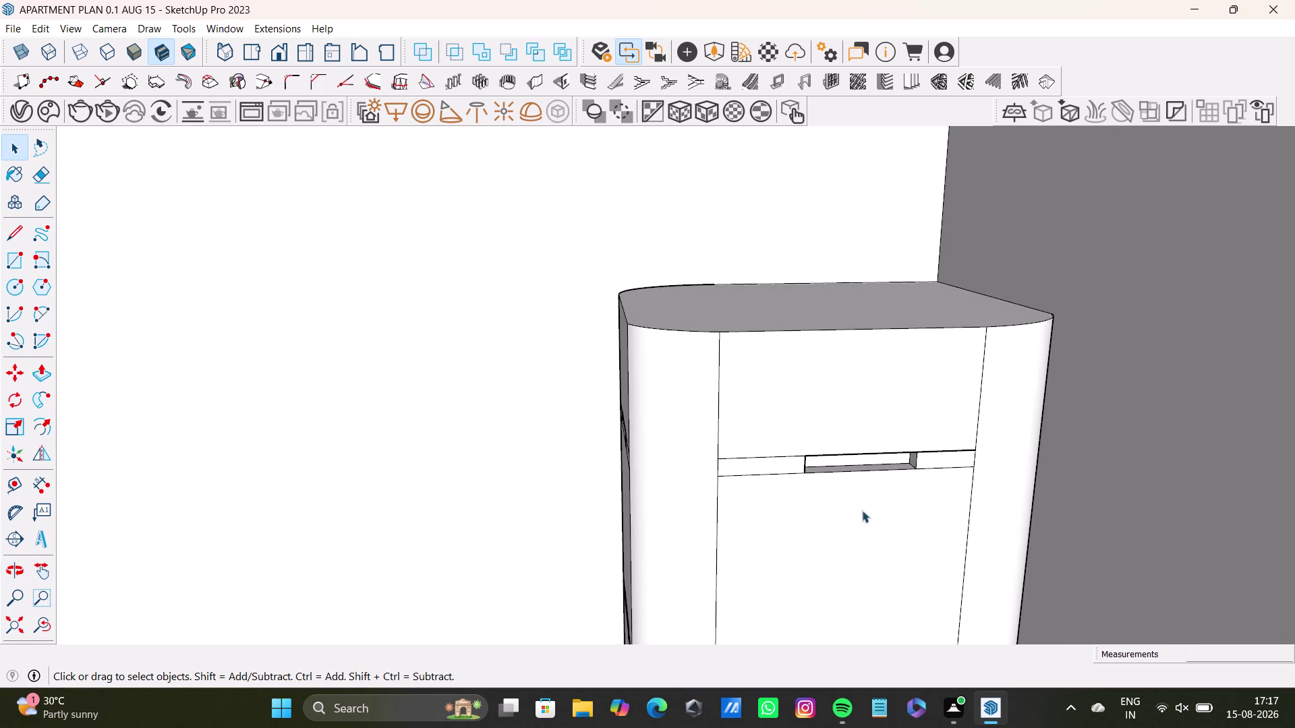
scroll(up, 3)
middle_drag(835, 508, 806, 406)
middle_drag(857, 426, 747, 411)
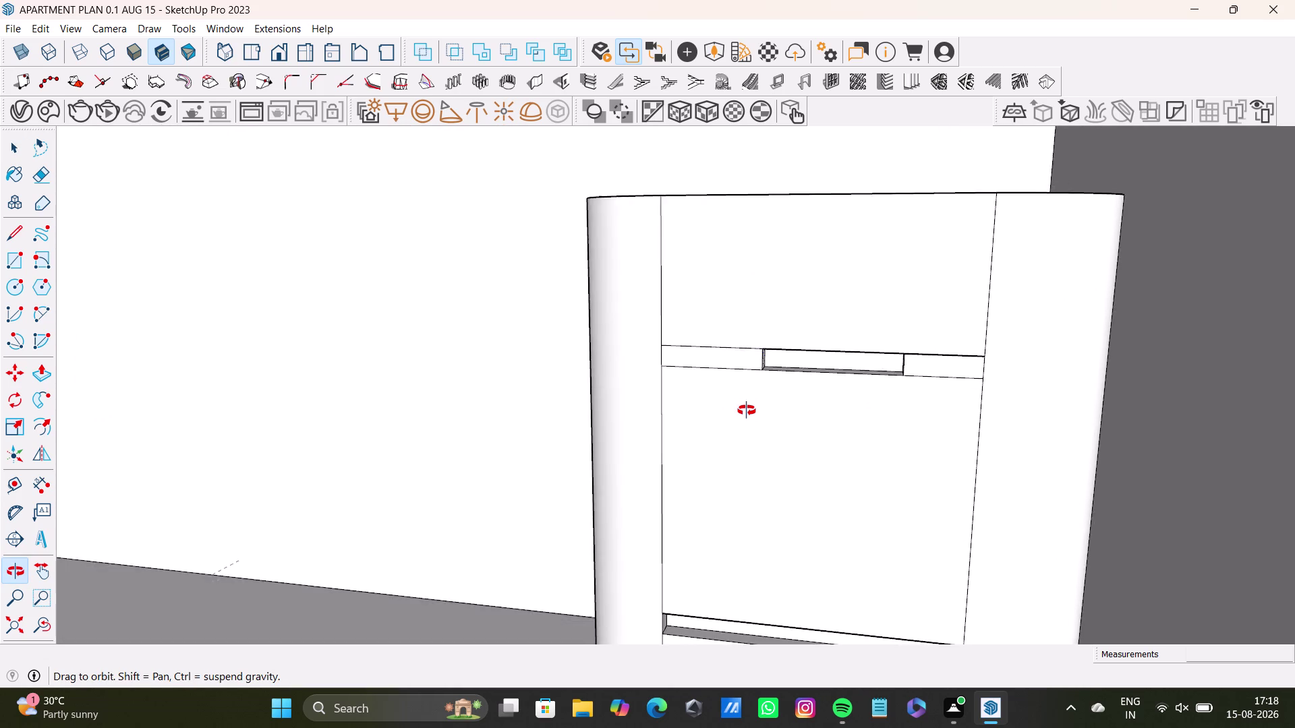
middle_drag(746, 411, 932, 374)
scroll(up, 3)
click(895, 320)
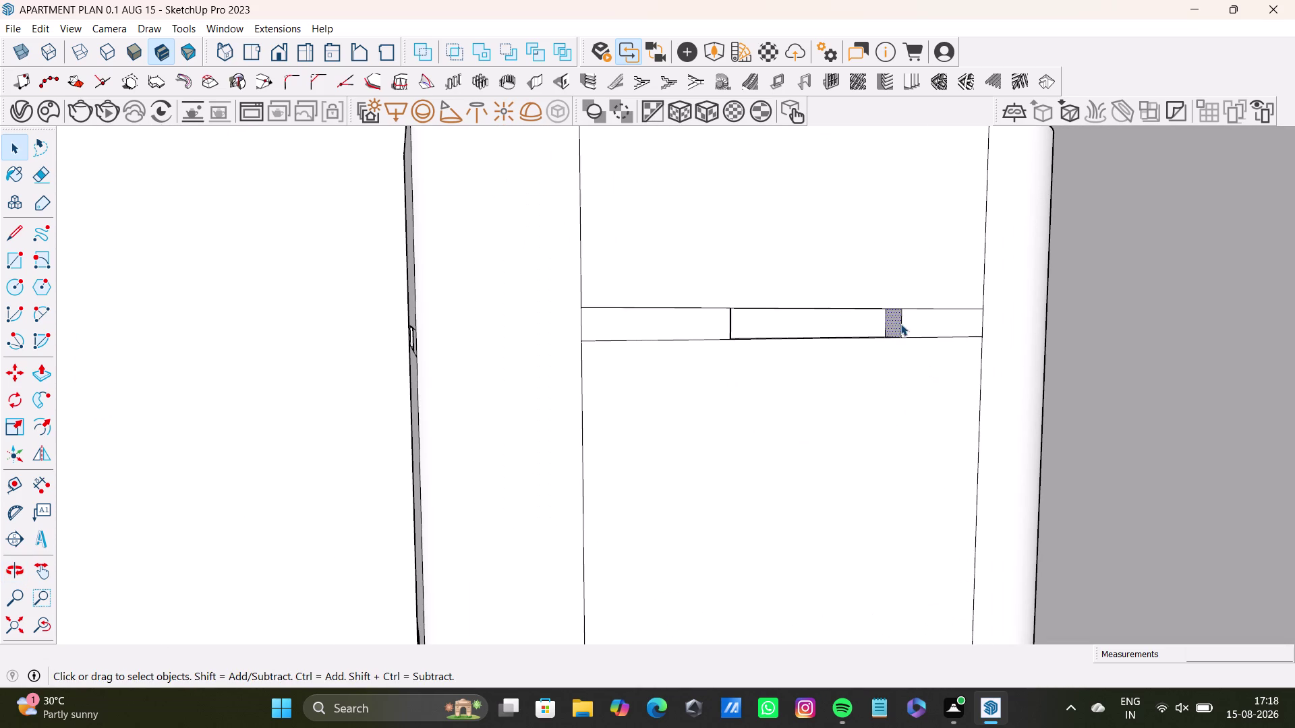
key(p)
drag(895, 319, 876, 319)
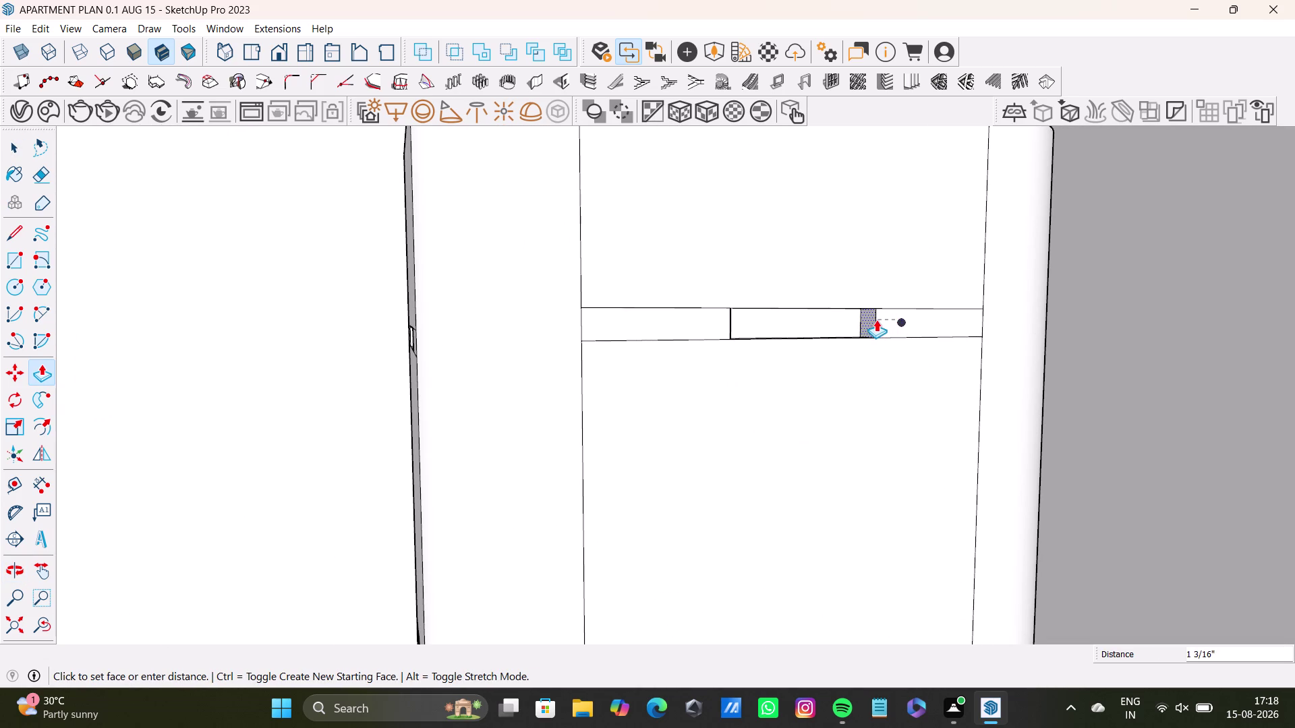
drag(876, 320, 877, 322)
Push the end face of the side groove to shorten and close off the recess.
middle_drag(821, 370, 770, 413)
scroll(up, 3)
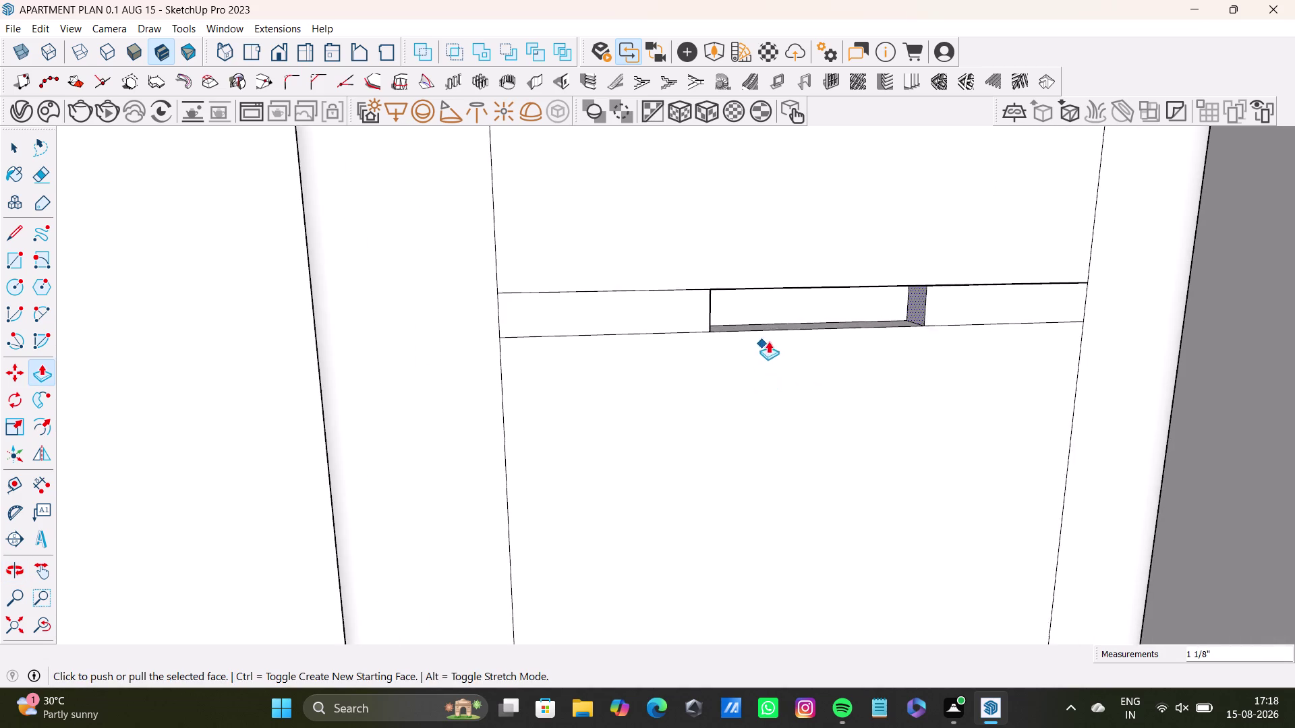
middle_drag(769, 341, 618, 377)
scroll(down, 3)
middle_drag(794, 416, 794, 286)
scroll(up, 3)
key(space)
click(677, 417)
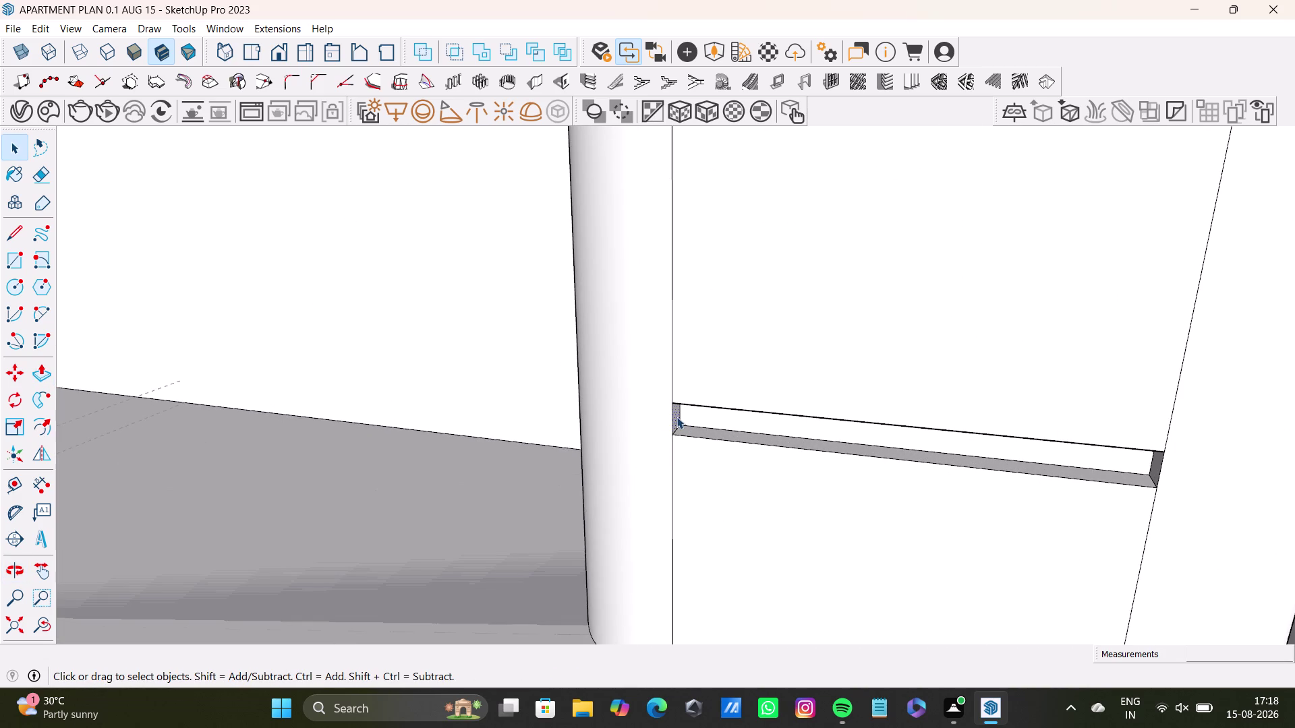
key(p)
drag(679, 416, 835, 446)
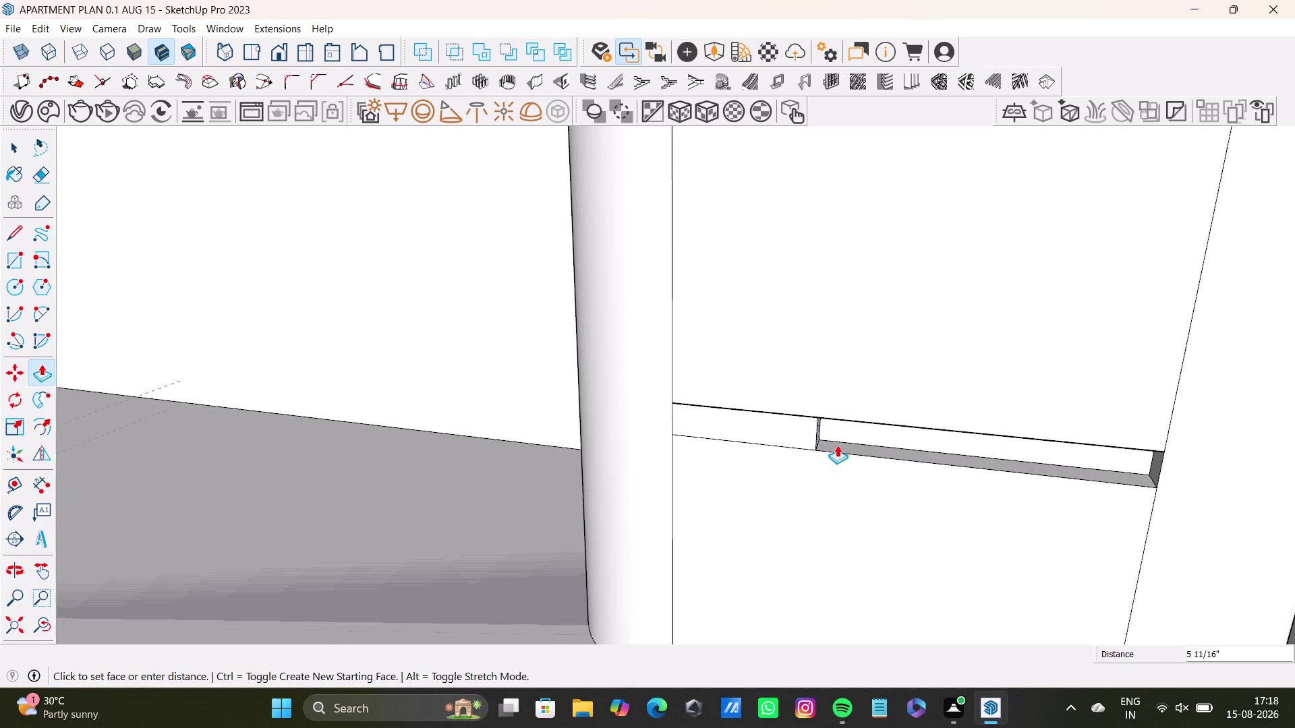
drag(834, 447, 839, 445)
Push the groove's far end face inward to shorten the recess further.
key(space)
middle_drag(810, 448, 741, 446)
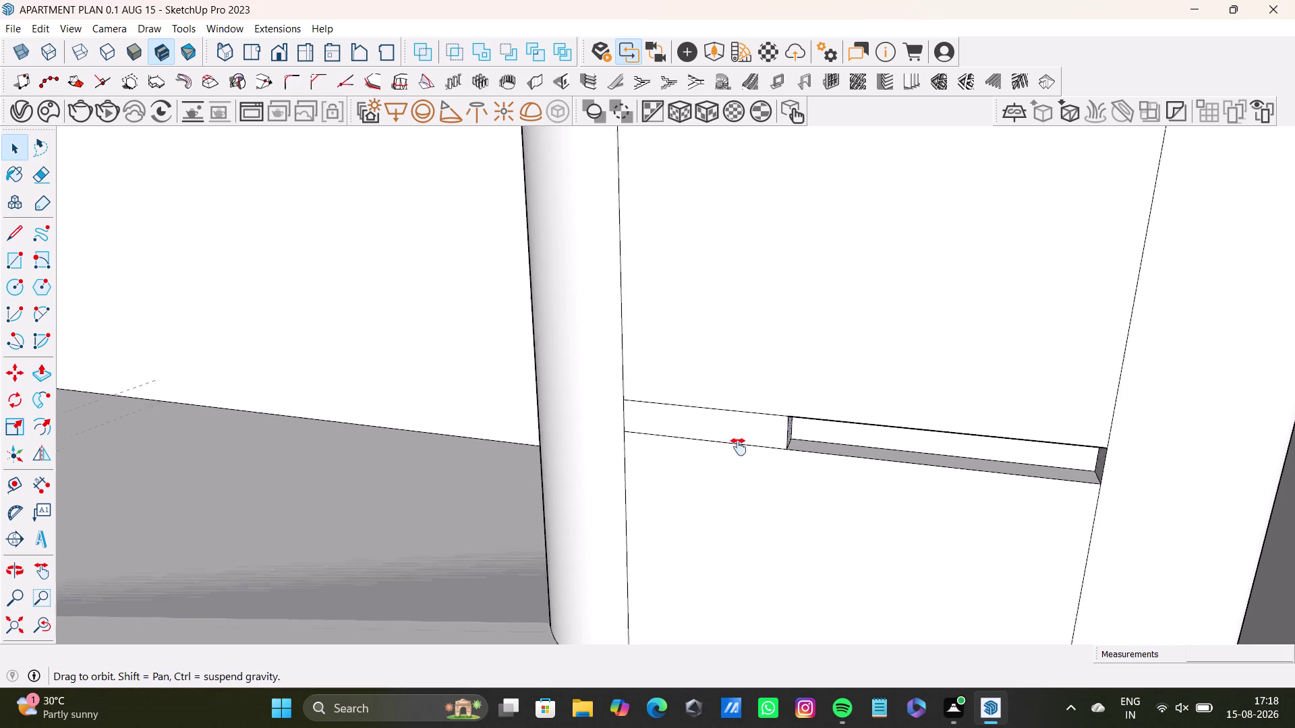
middle_drag(741, 446, 738, 447)
middle_drag(734, 462, 942, 455)
click(1002, 378)
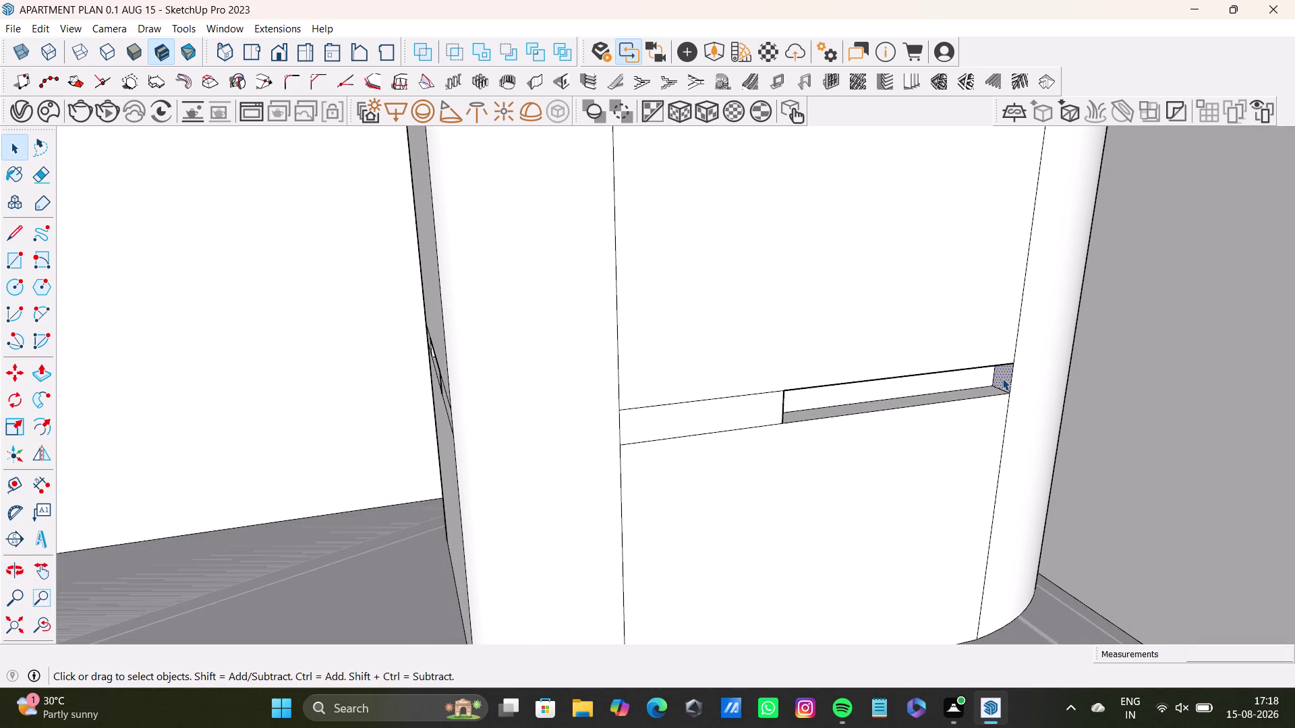
key(p)
drag(1002, 377, 893, 395)
key(space)
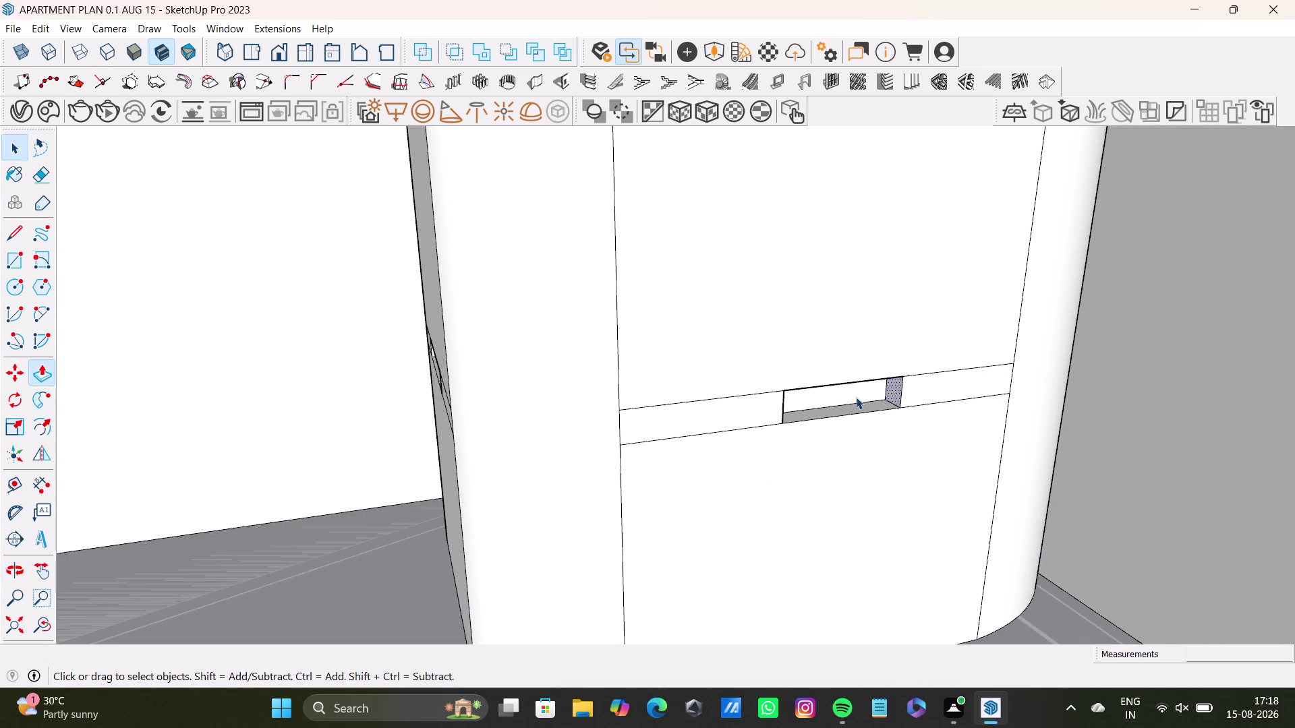
Push the lower groove's left end face to form the lower handle pocket.
middle_drag(858, 427, 794, 438)
scroll(down, 3)
middle_drag(860, 409, 858, 484)
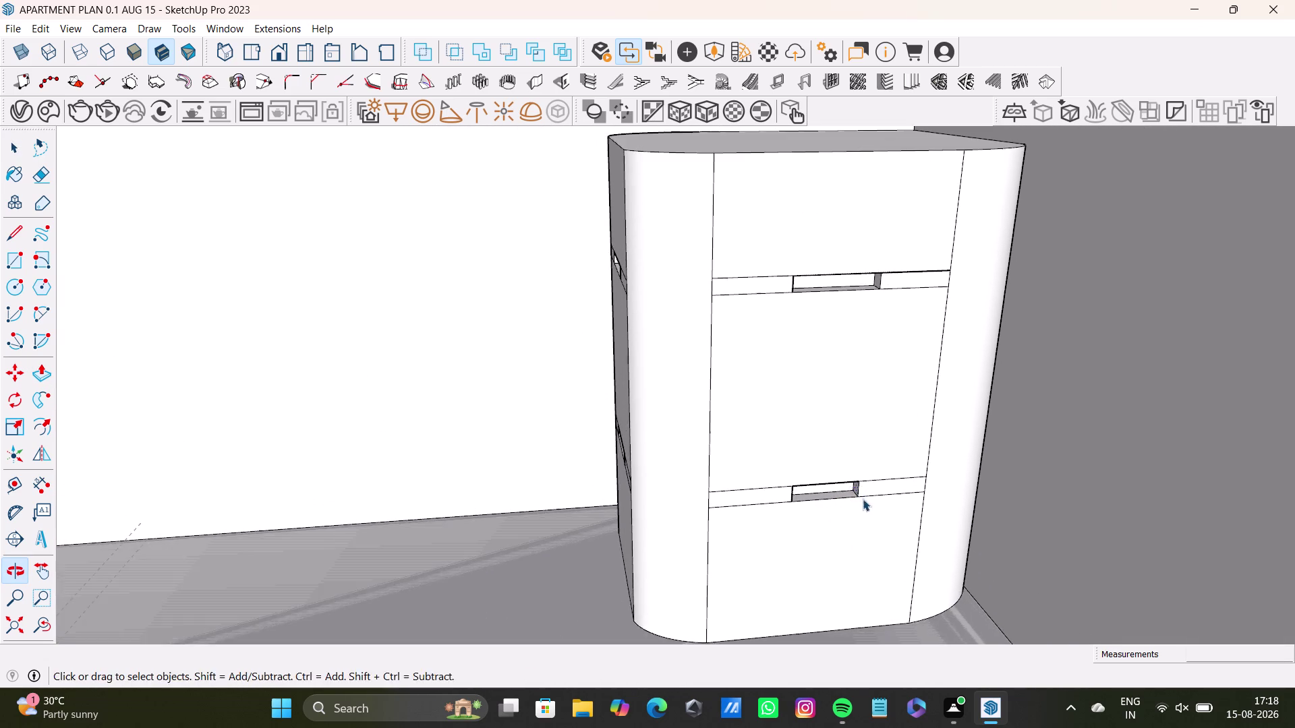
middle_drag(860, 501, 788, 482)
scroll(up, 3)
middle_drag(795, 502, 748, 420)
scroll(up, 3)
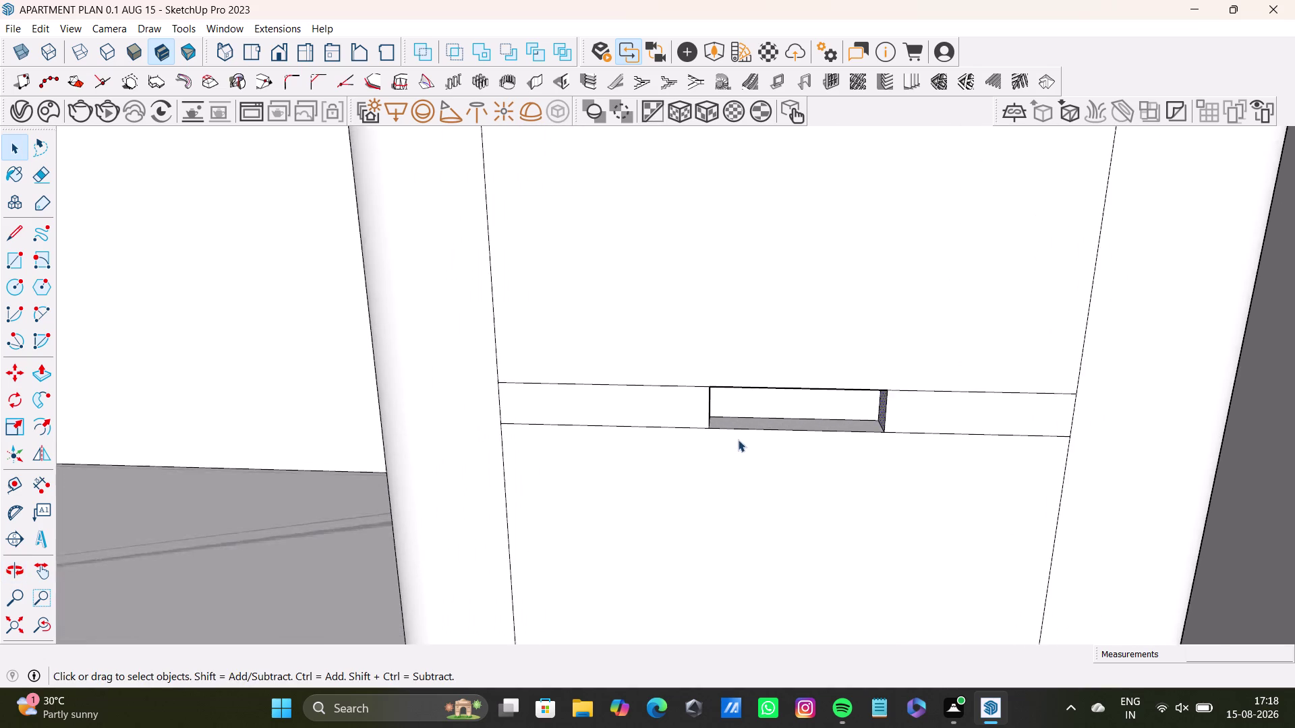
middle_drag(736, 443, 651, 446)
key(space)
click(708, 412)
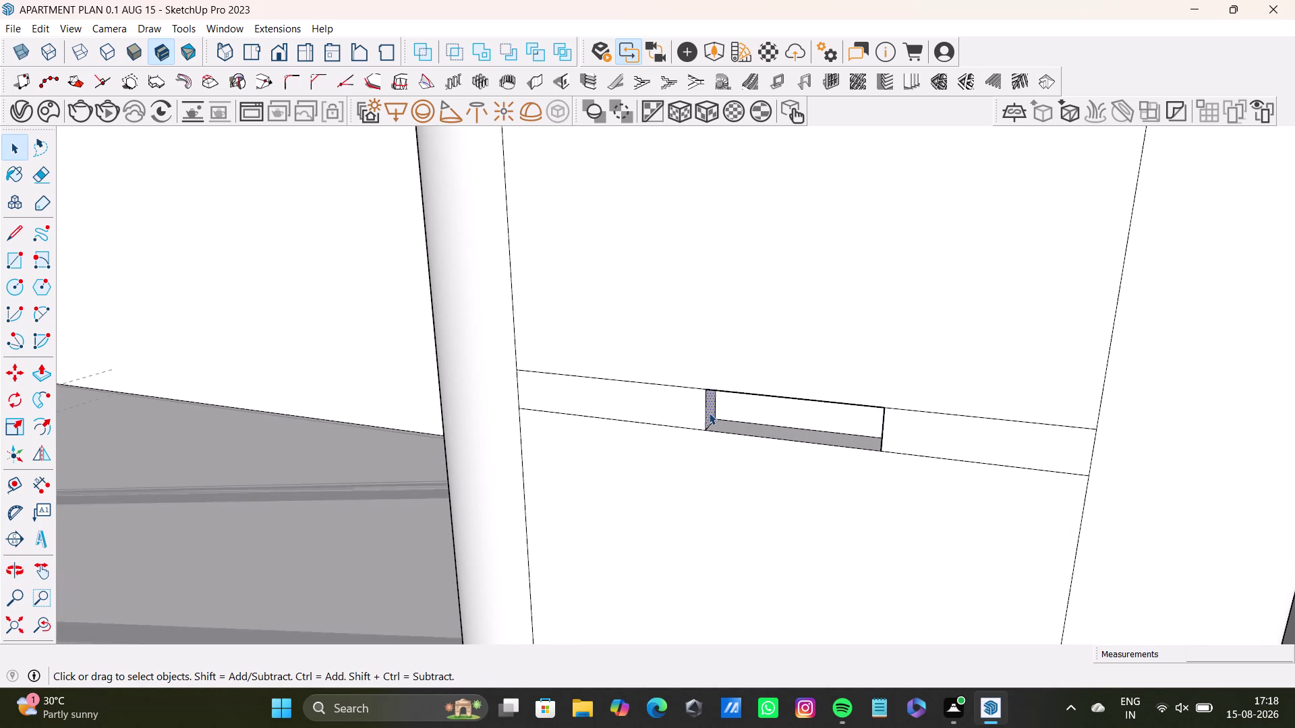
key(p)
drag(709, 412, 659, 408)
middle_drag(661, 461, 808, 531)
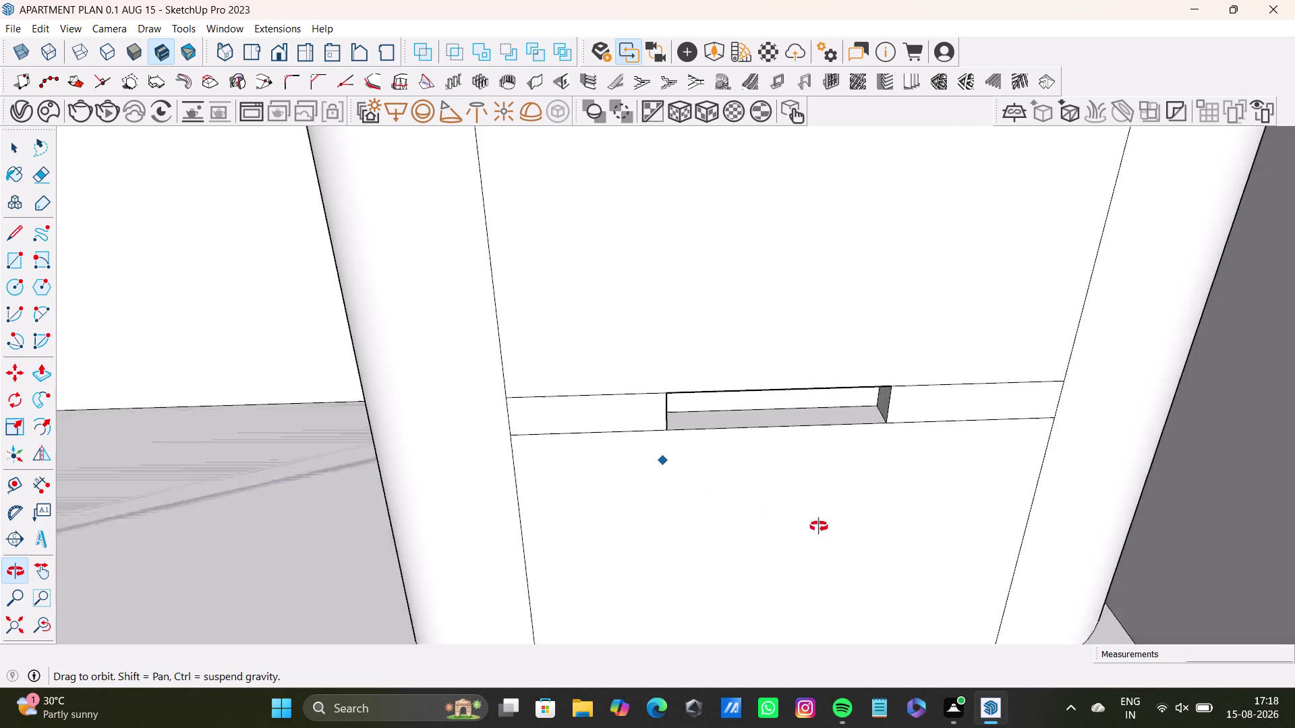
middle_drag(809, 531, 858, 498)
scroll(down, 3)
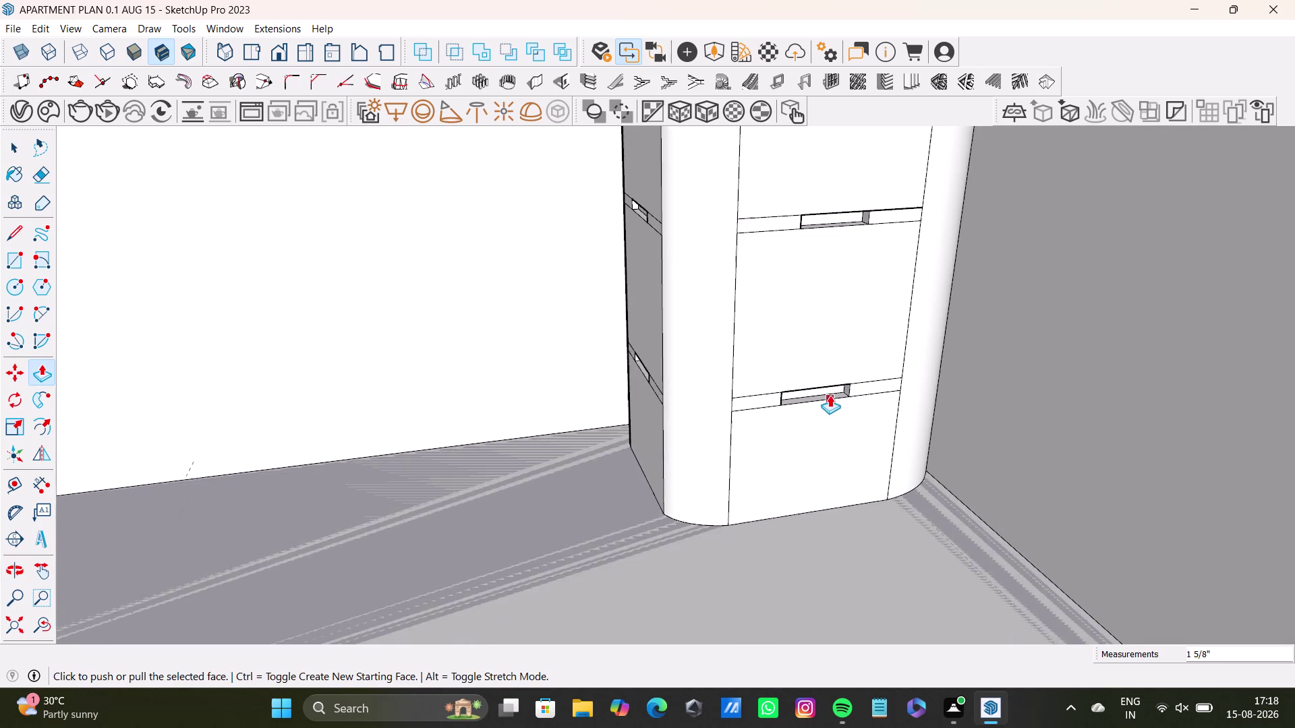
Orbit around the cabinet to face its front and zoom in on the upper handle recess.
middle_drag(829, 395, 812, 497)
middle_drag(809, 497, 874, 438)
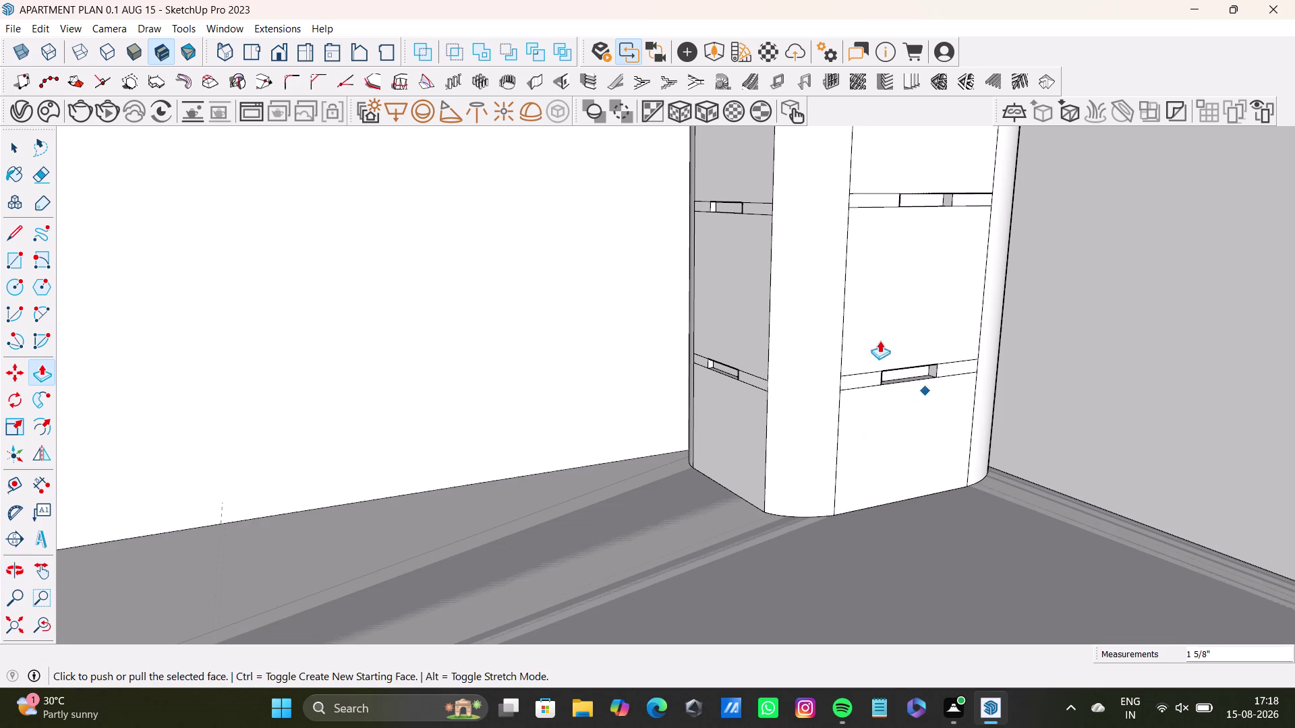
middle_drag(888, 329, 963, 509)
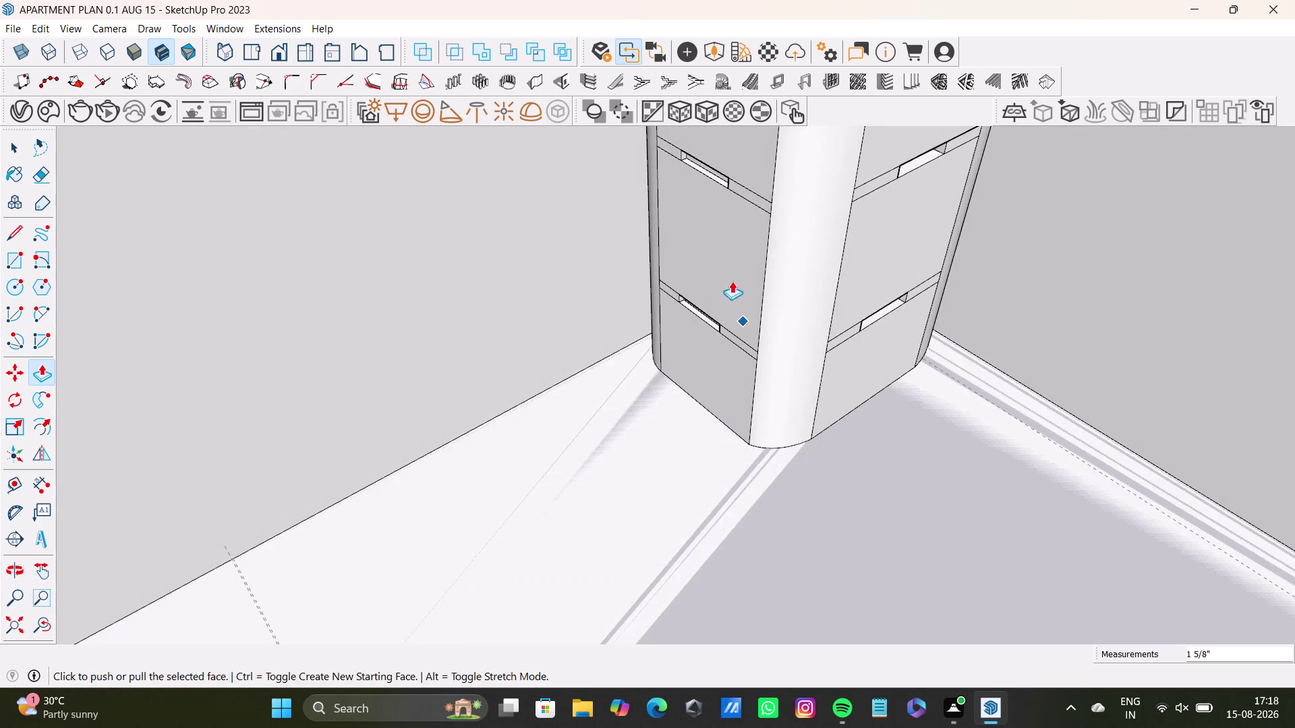
middle_drag(731, 271, 687, 499)
middle_drag(699, 493, 920, 428)
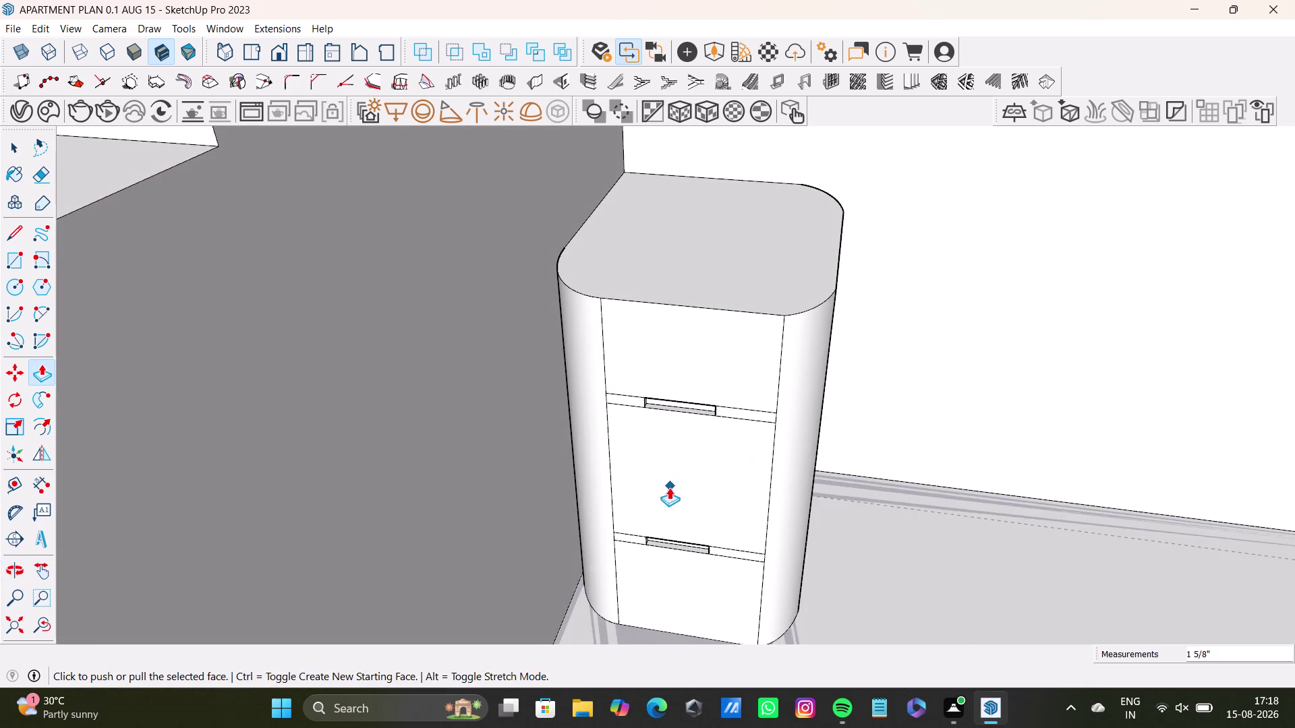
scroll(down, 3)
middle_drag(764, 501, 538, 470)
scroll(up, 3)
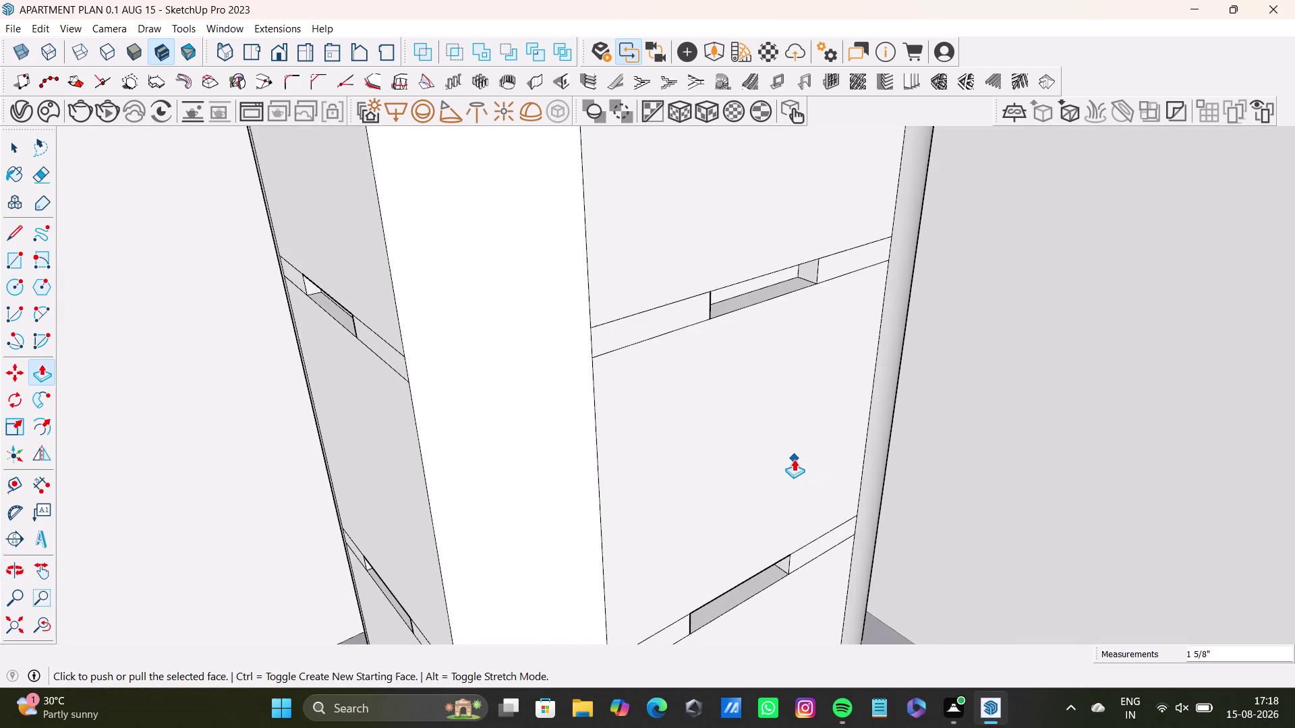
middle_drag(793, 460, 700, 368)
middle_drag(698, 368, 475, 258)
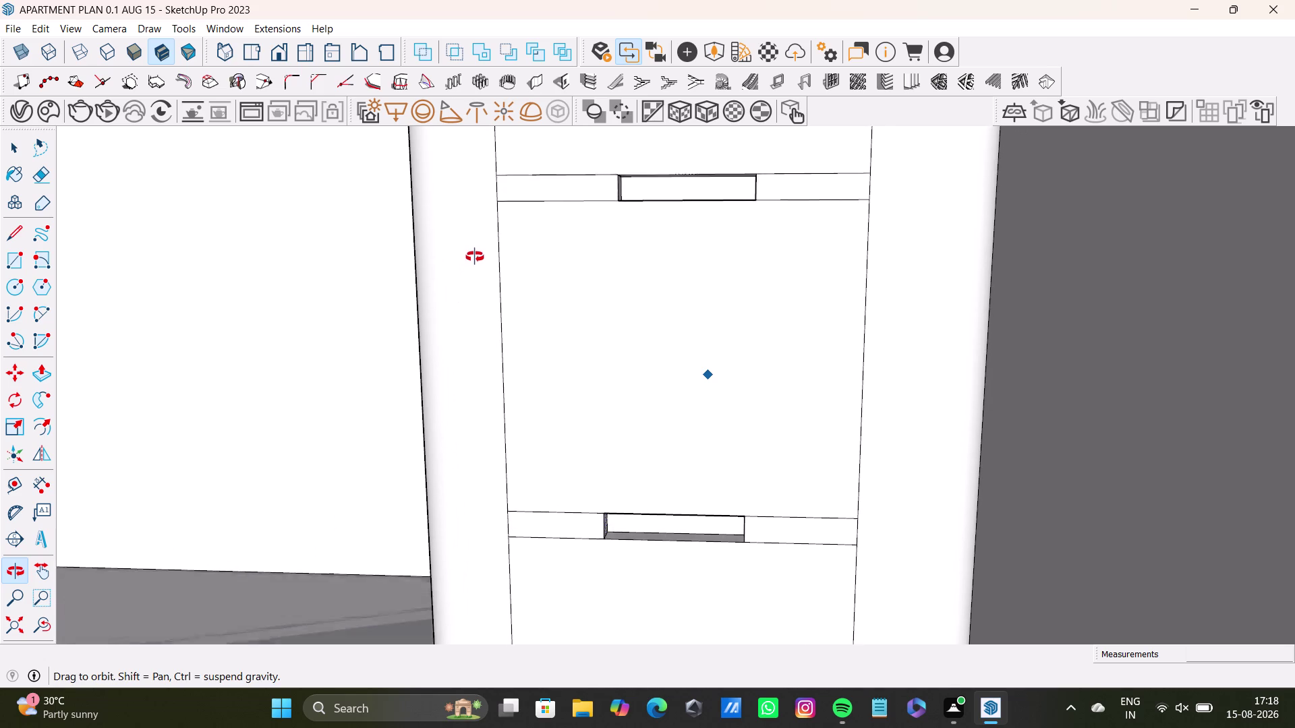
middle_drag(475, 257, 475, 256)
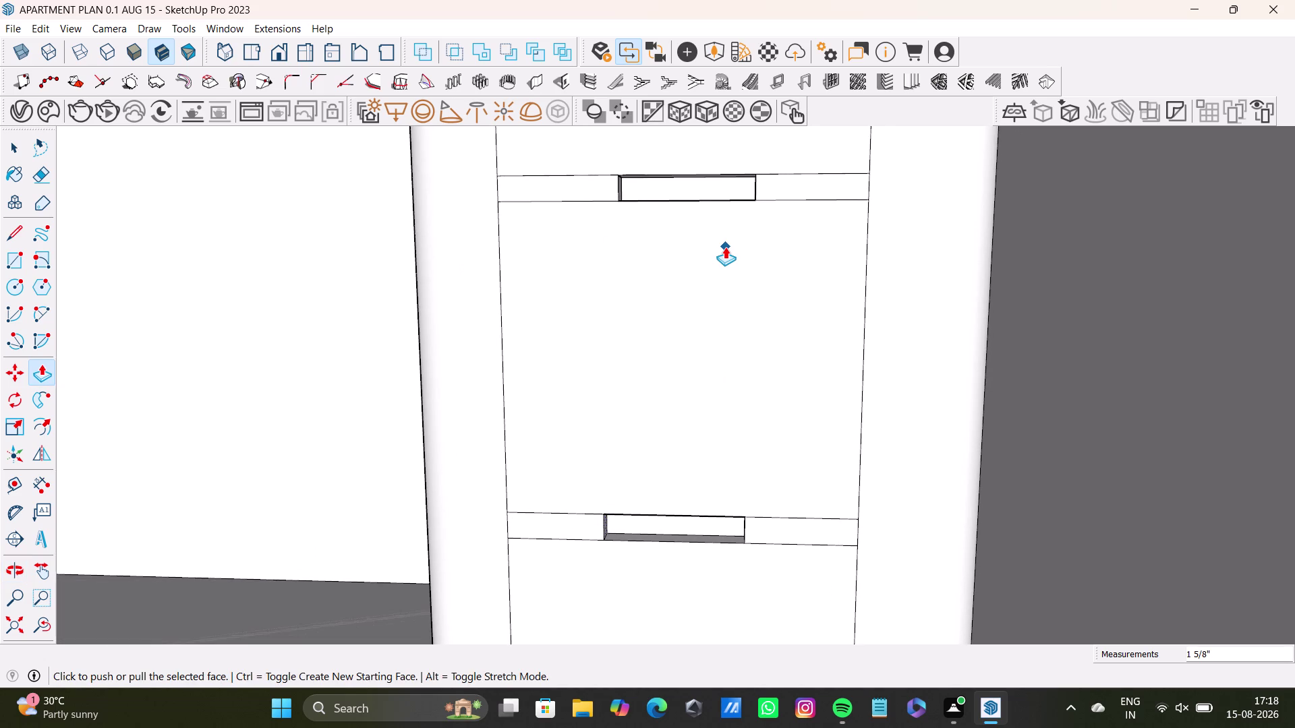
middle_drag(644, 208, 651, 248)
middle_drag(661, 234, 642, 277)
scroll(up, 3)
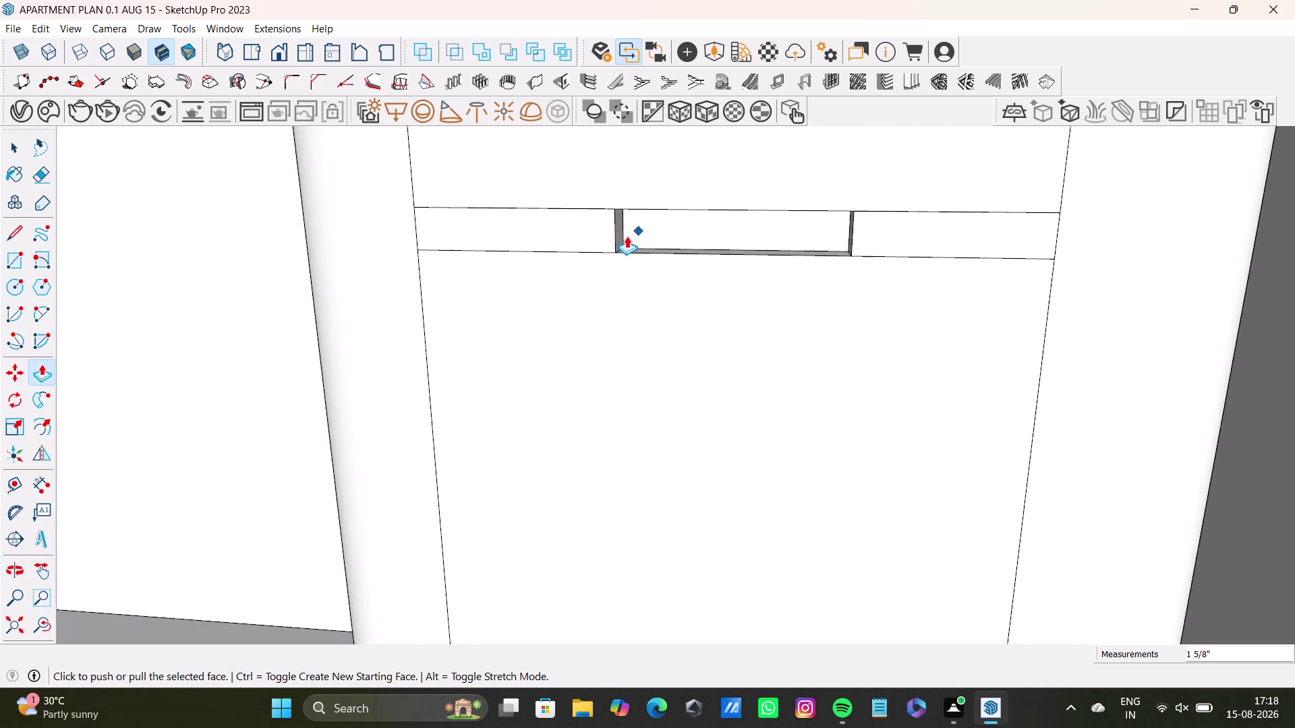
Select the recess's thin left end face and push it inward with Push/Pull.
key(space)
click(621, 231)
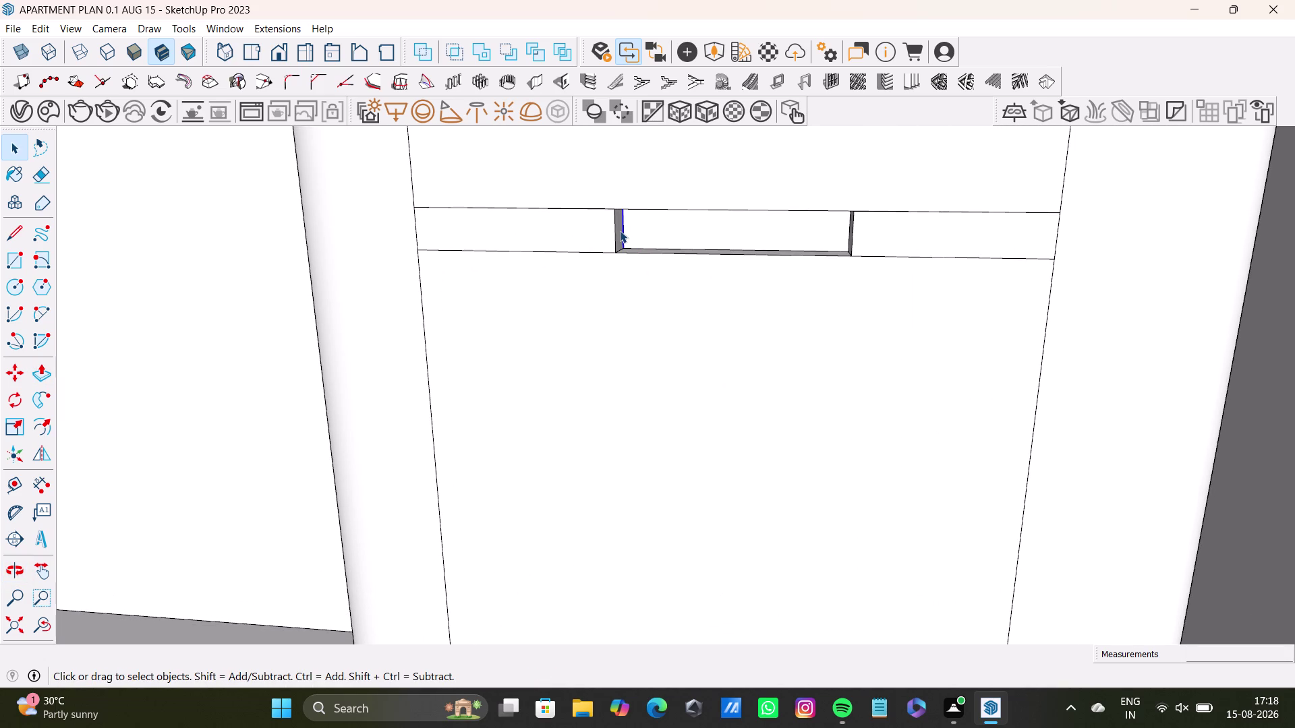
click(616, 234)
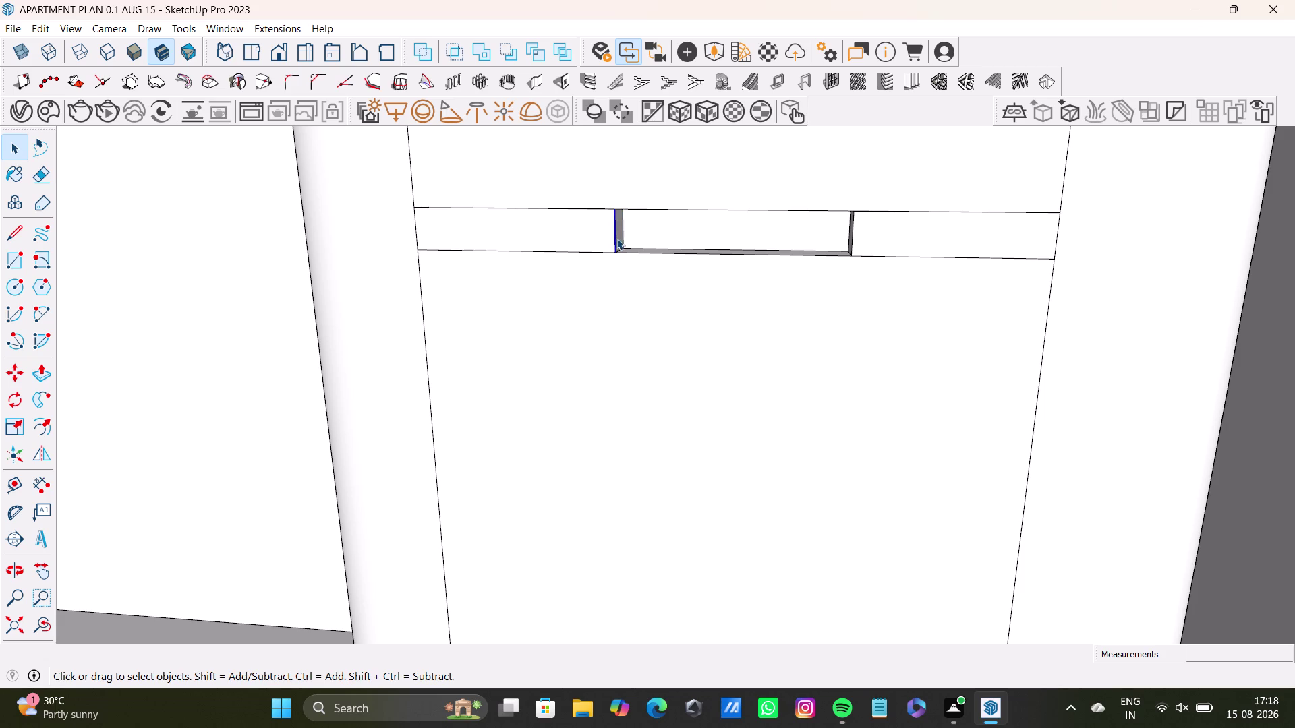
click(617, 239)
key(p)
drag(619, 239, 617, 239)
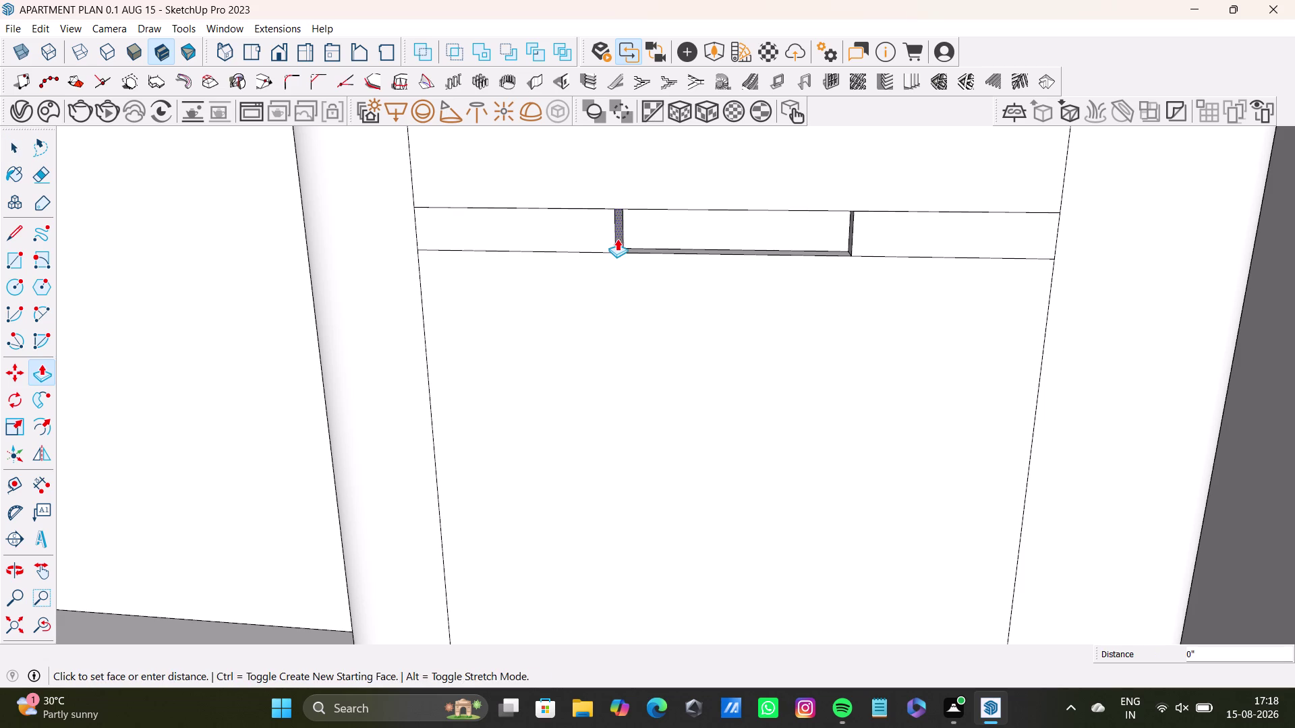
drag(617, 239, 595, 236)
drag(616, 232, 596, 228)
key(space)
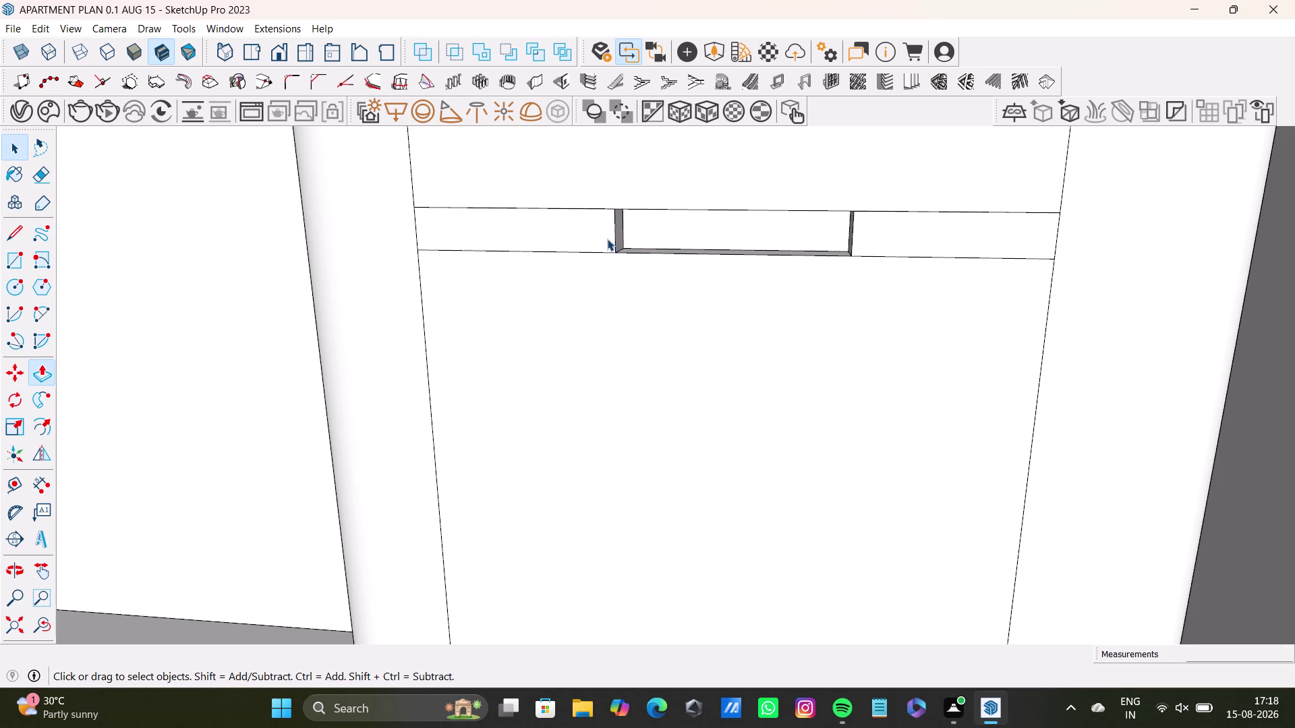
Zoom closer and push the left end face in about 1/2 inch.
scroll(up, 3)
middle_drag(640, 251, 582, 262)
scroll(up, 3)
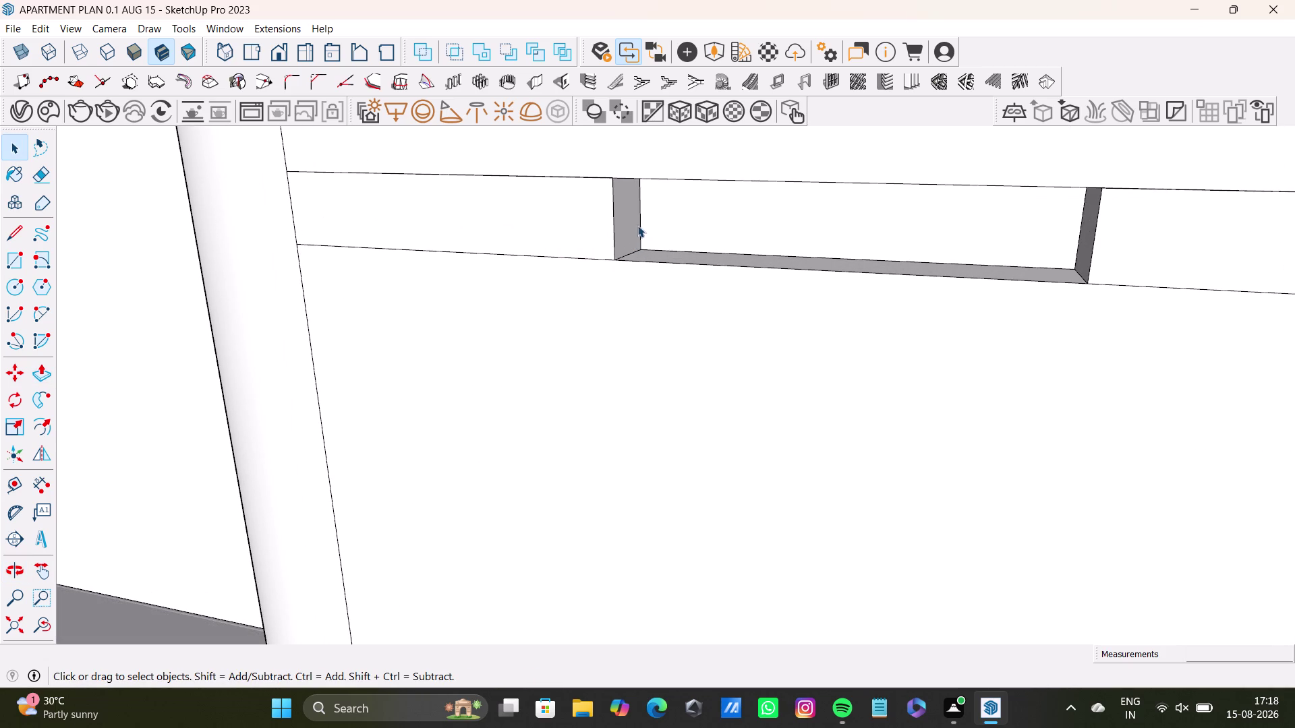
click(628, 223)
key(p)
drag(628, 223, 594, 219)
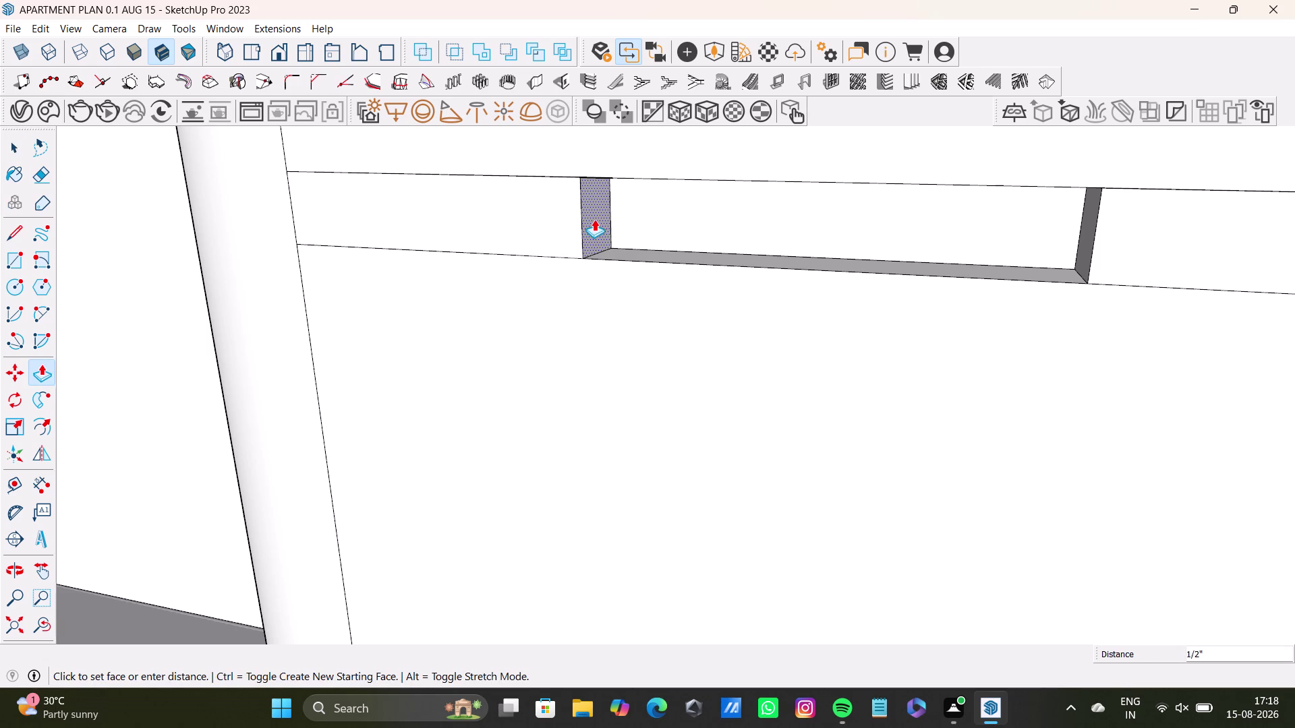
drag(594, 220, 585, 217)
Zoom out and orbit to inspect the trimmed recesses on both drawer faces.
middle_drag(634, 317, 780, 346)
scroll(down, 3)
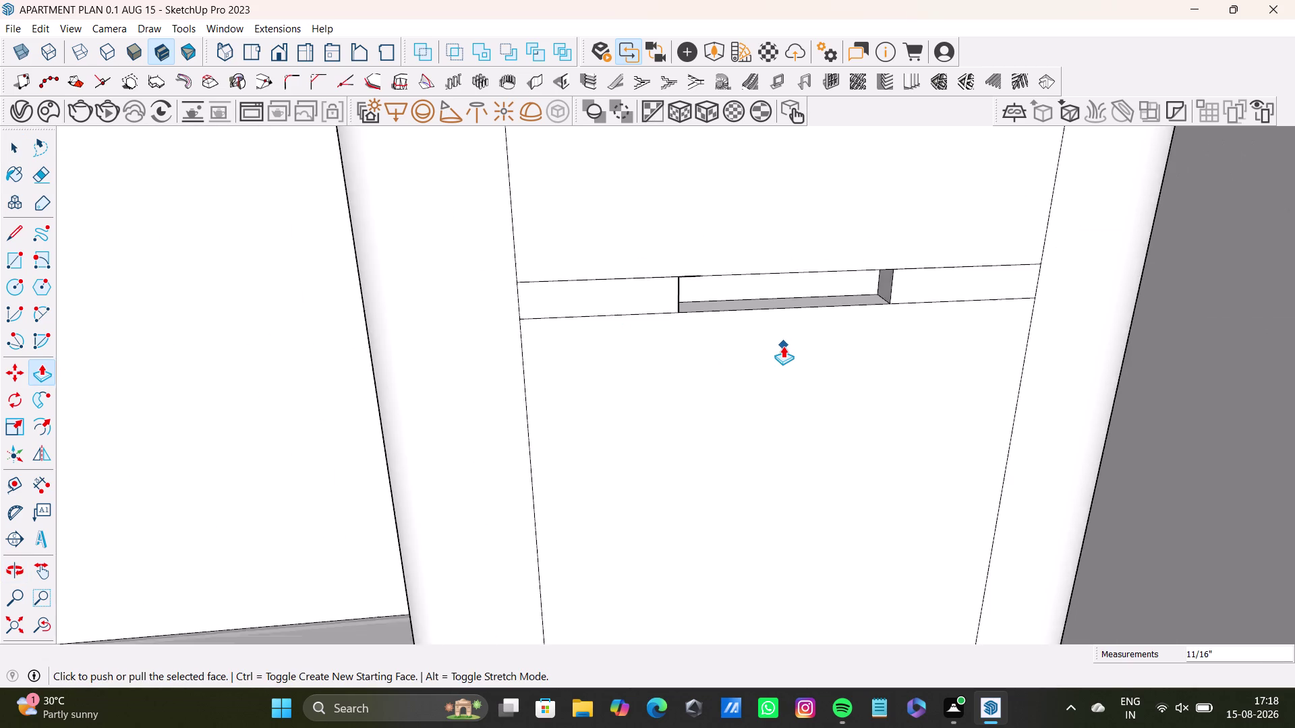
scroll(down, 3)
middle_drag(833, 406, 950, 314)
middle_drag(681, 429, 701, 427)
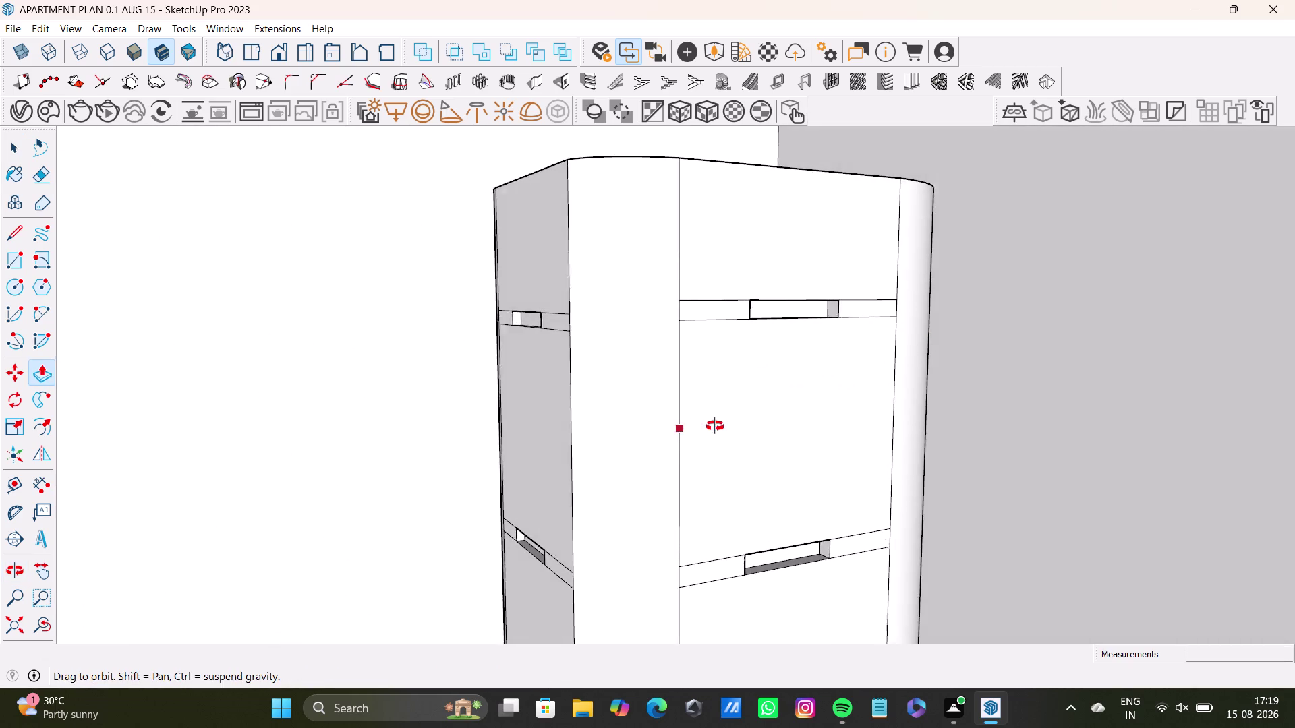
middle_drag(701, 427, 830, 412)
scroll(down, 3)
Clear the selection and orbit over the apartment to the bedroom corner holding the cabinet.
key(space)
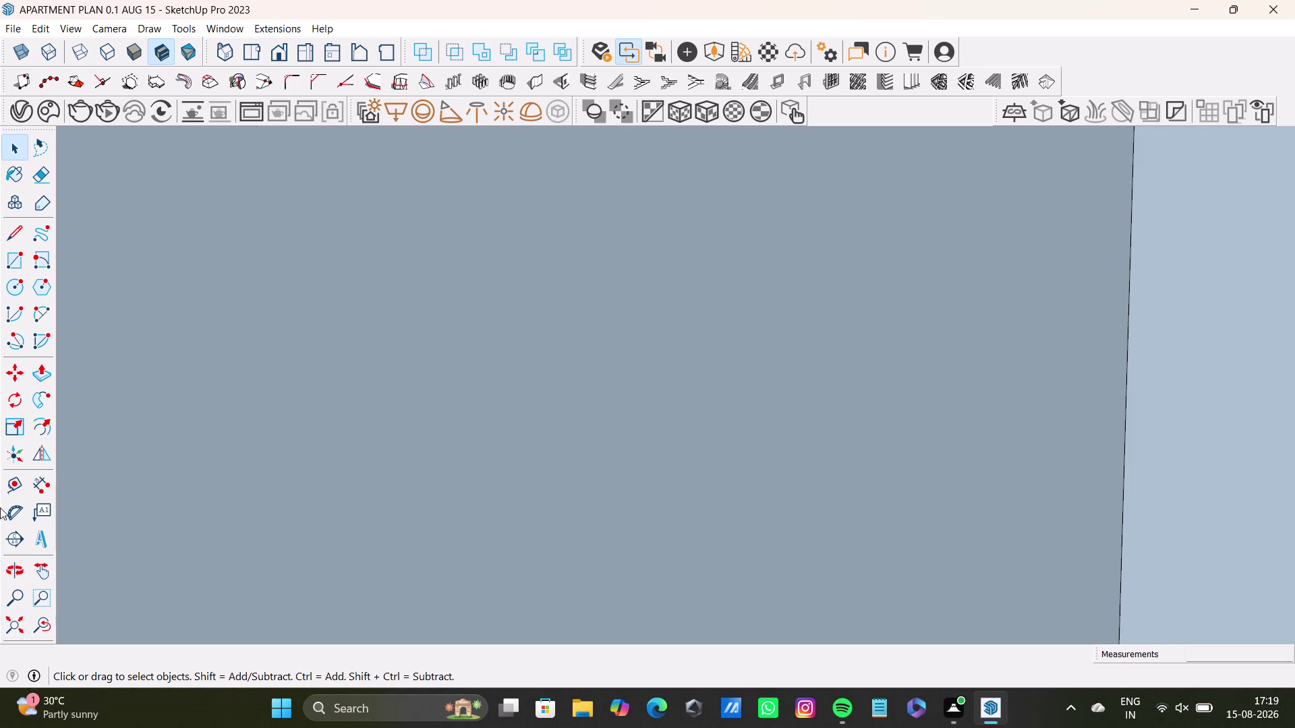
click(12, 632)
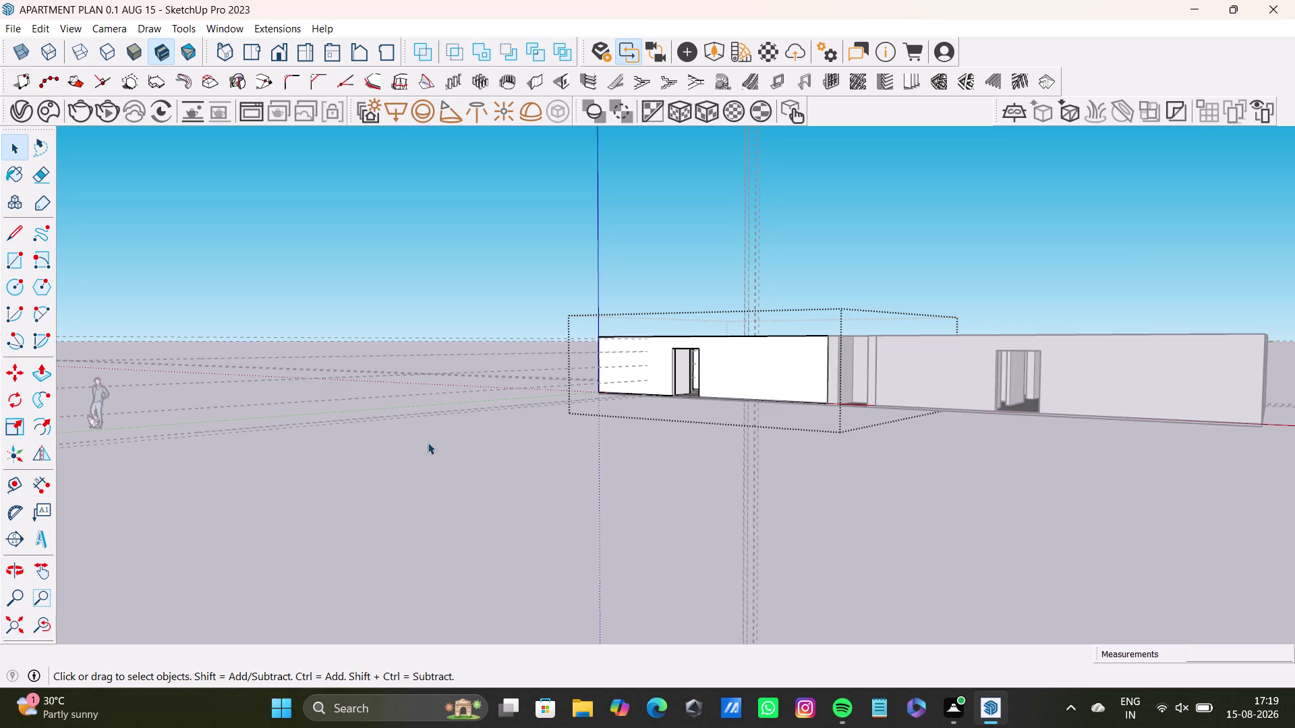
click(736, 240)
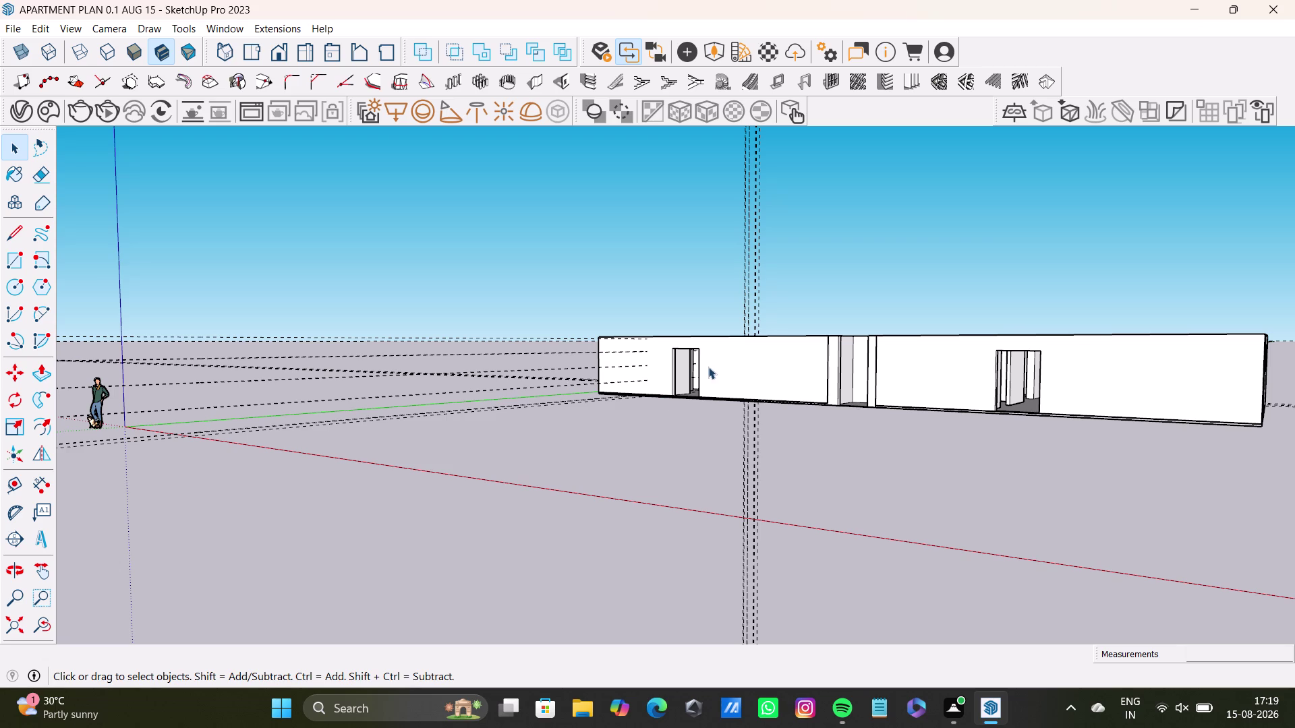
middle_drag(708, 366, 719, 580)
scroll(up, 3)
middle_drag(719, 240, 920, 365)
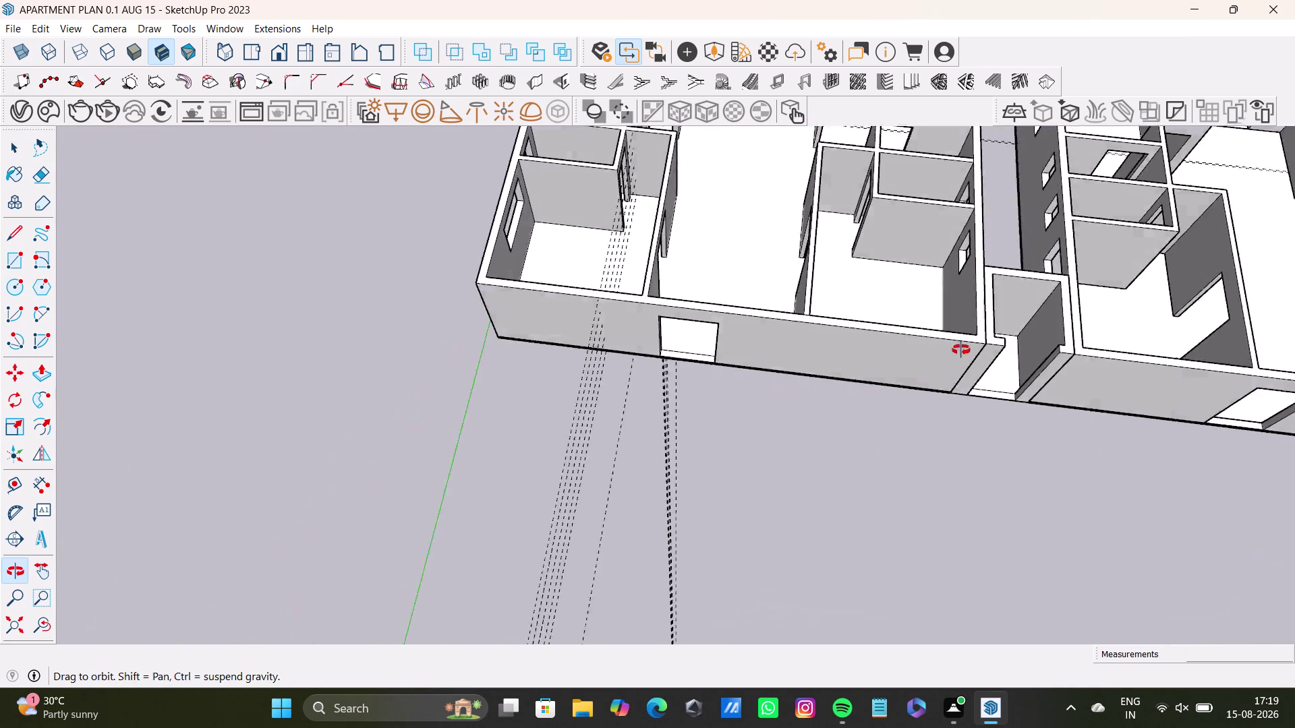
middle_drag(920, 366, 999, 333)
middle_drag(534, 199, 720, 170)
scroll(down, 3)
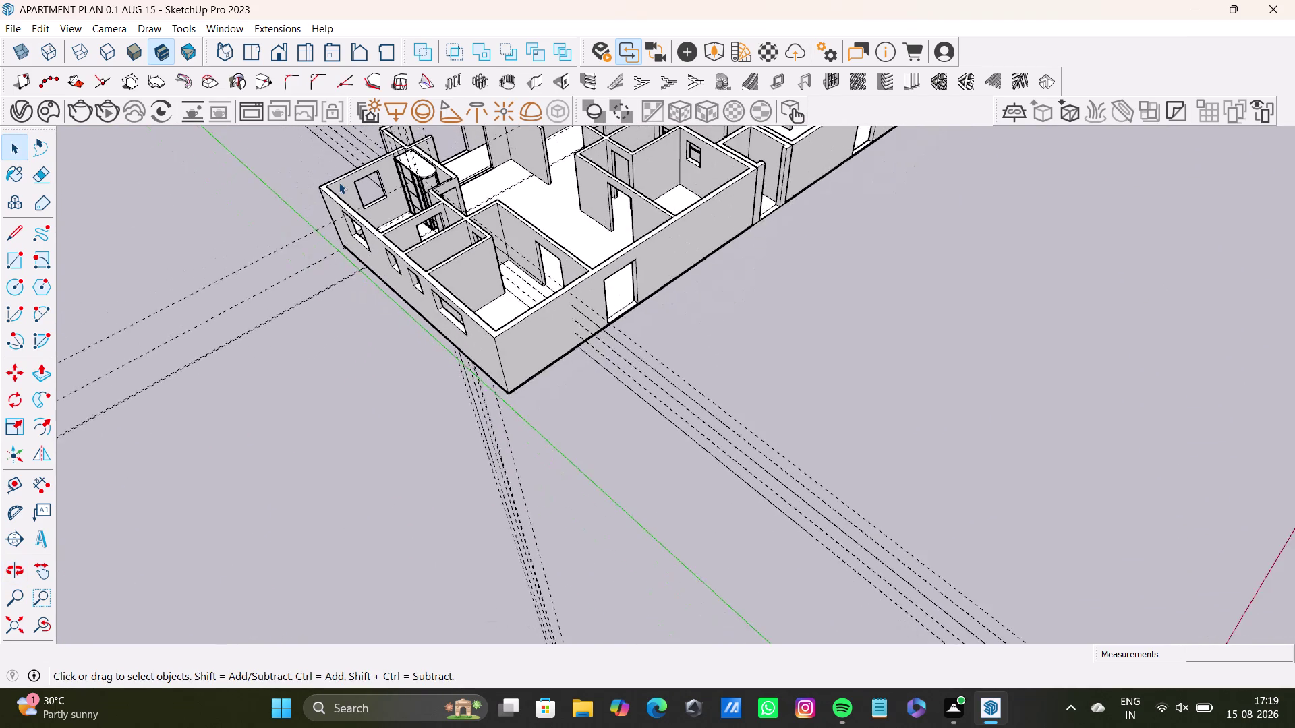
scroll(up, 3)
middle_drag(572, 283, 353, 310)
middle_drag(440, 195, 257, 249)
middle_drag(458, 153, 470, 274)
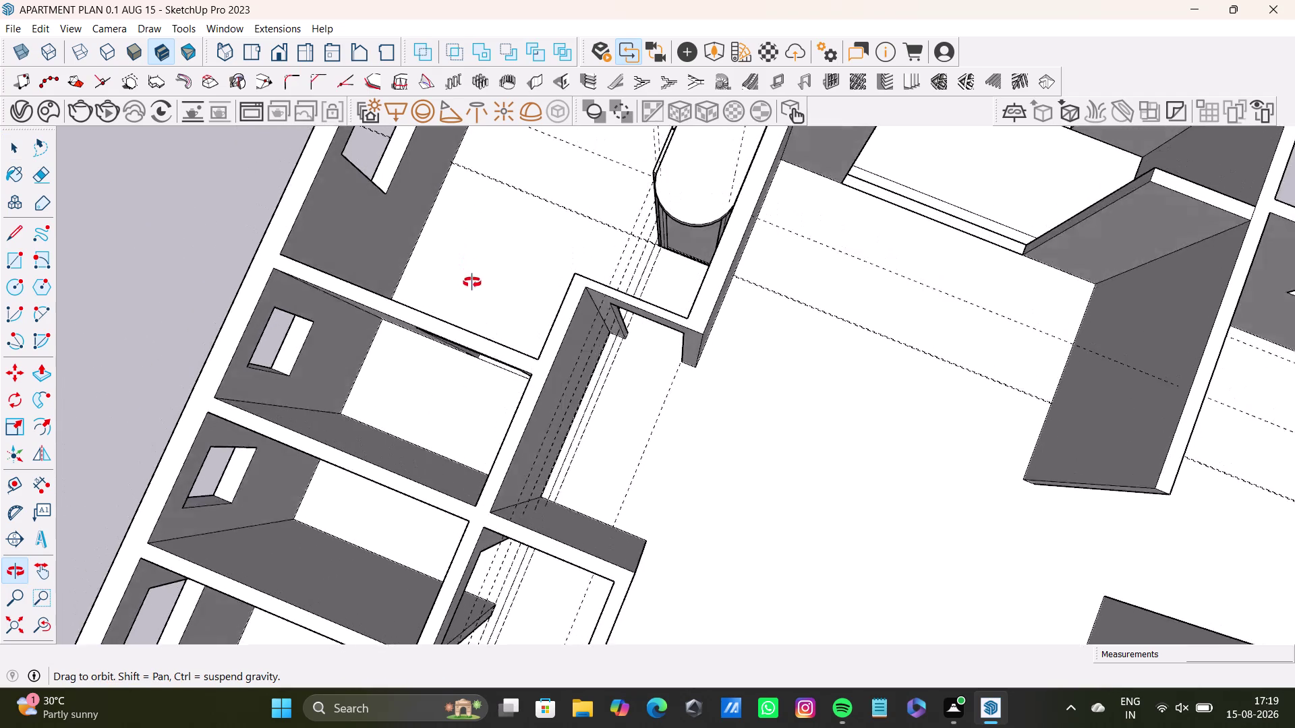
middle_drag(470, 274, 558, 230)
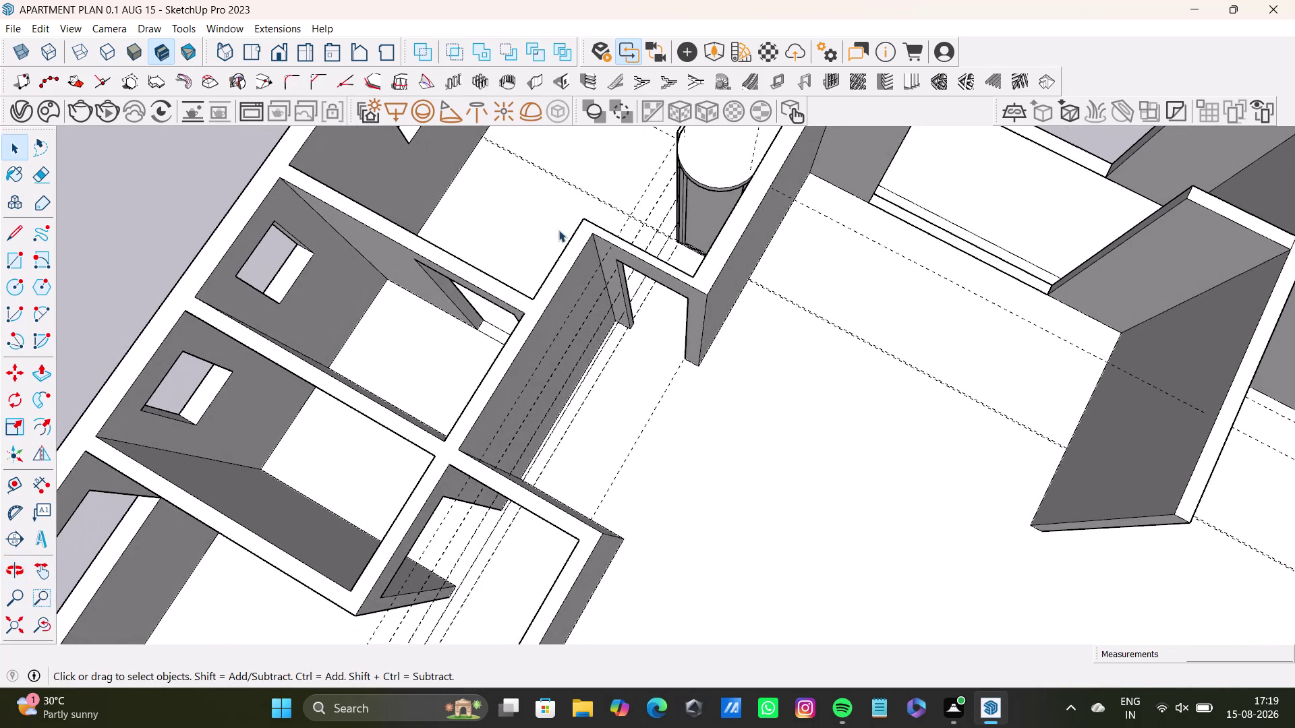
scroll(down, 3)
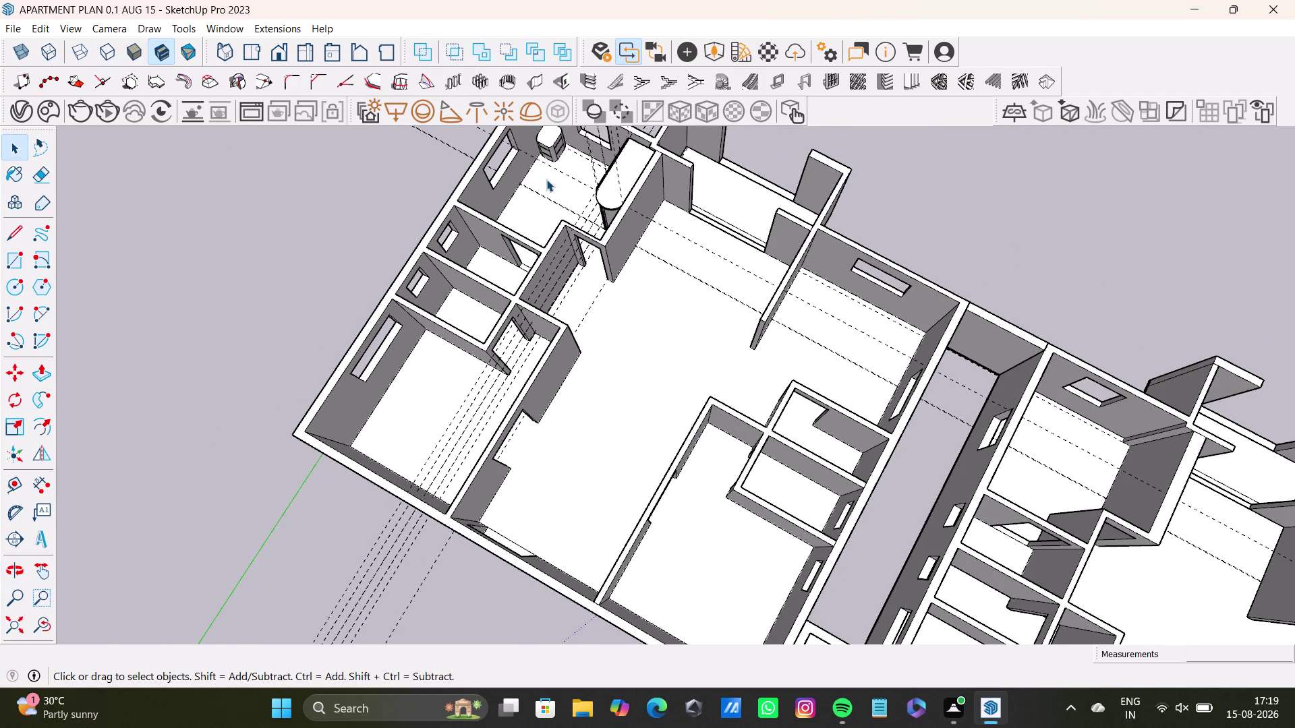
scroll(up, 3)
middle_drag(540, 215, 634, 136)
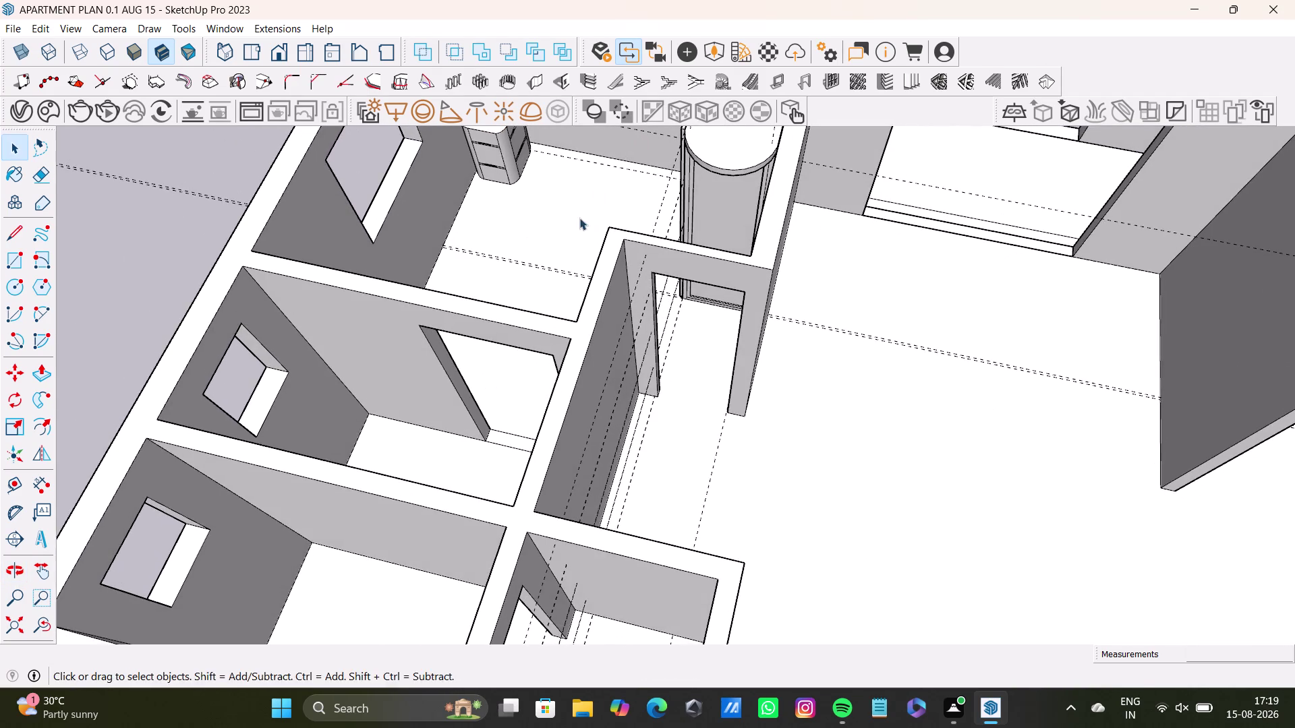
middle_drag(579, 217, 817, 170)
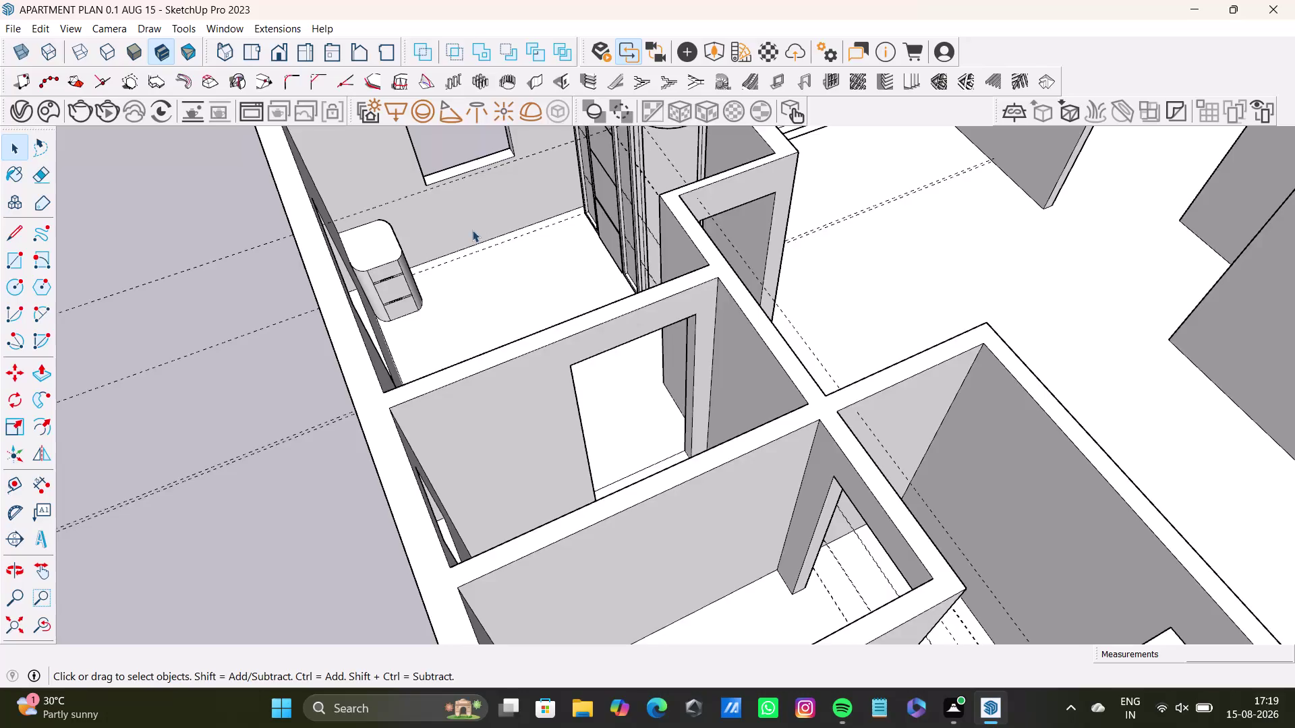
Orbit and zoom around the cabinet to examine the drawer handle recesses up close.
scroll(up, 3)
middle_drag(465, 276, 448, 278)
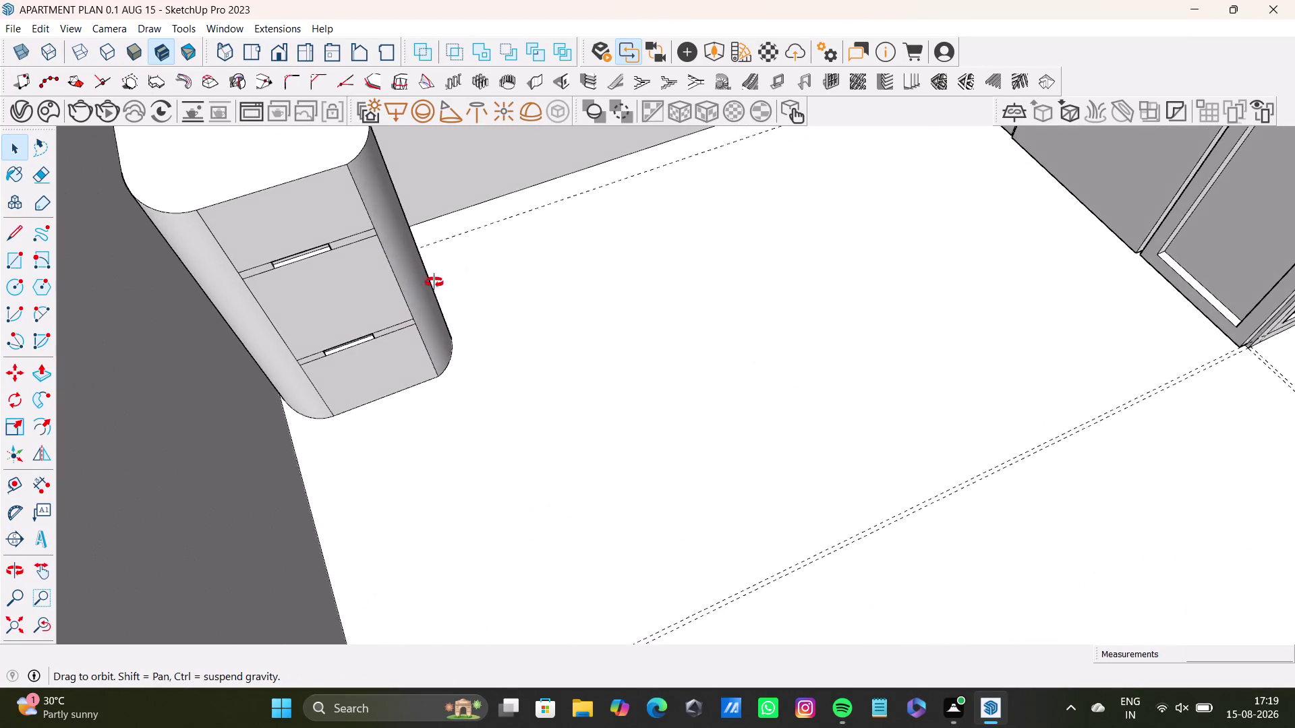
middle_drag(447, 279, 291, 300)
middle_drag(571, 213, 310, 216)
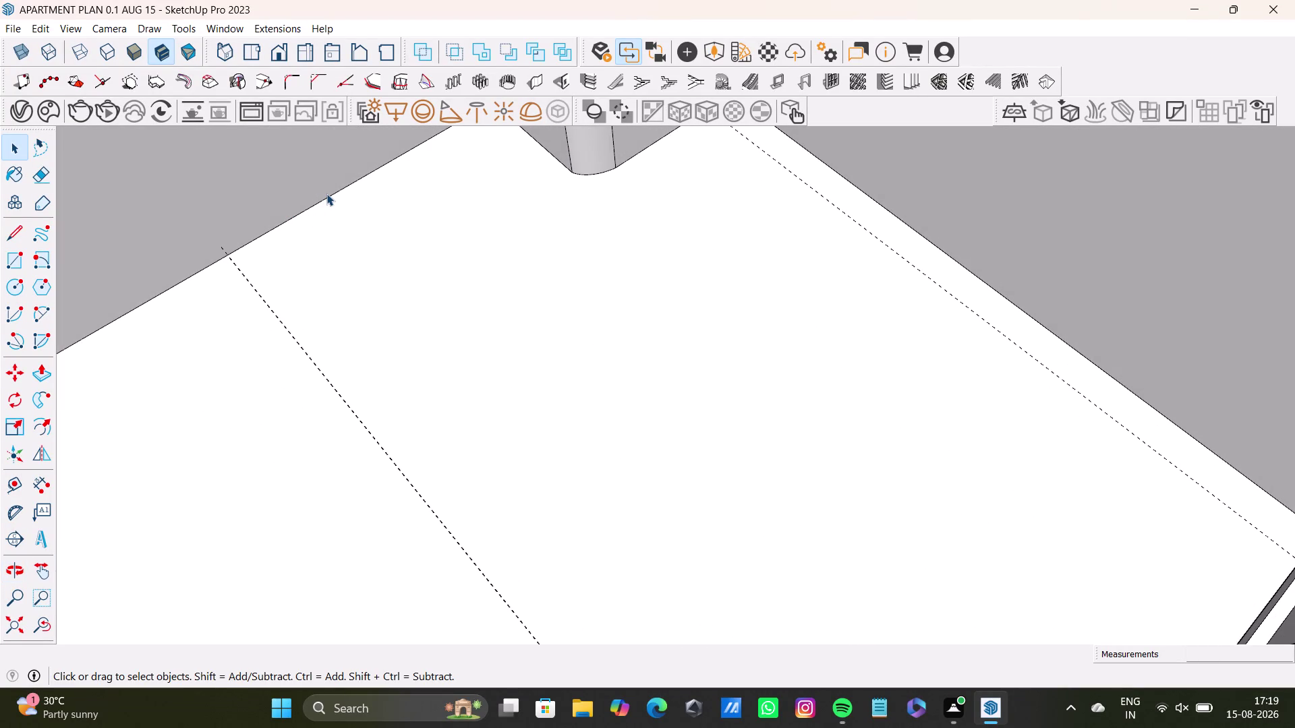
middle_drag(610, 275, 821, 201)
middle_drag(513, 259, 624, 253)
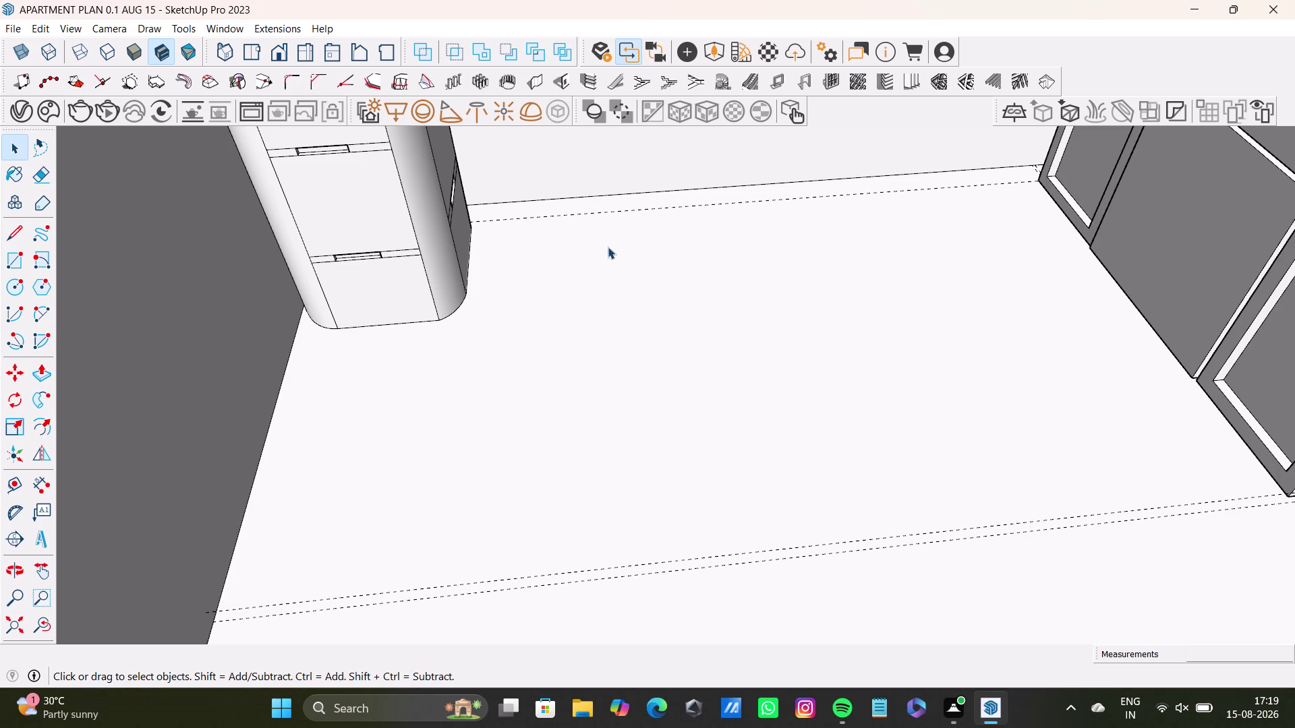
middle_drag(500, 210, 527, 528)
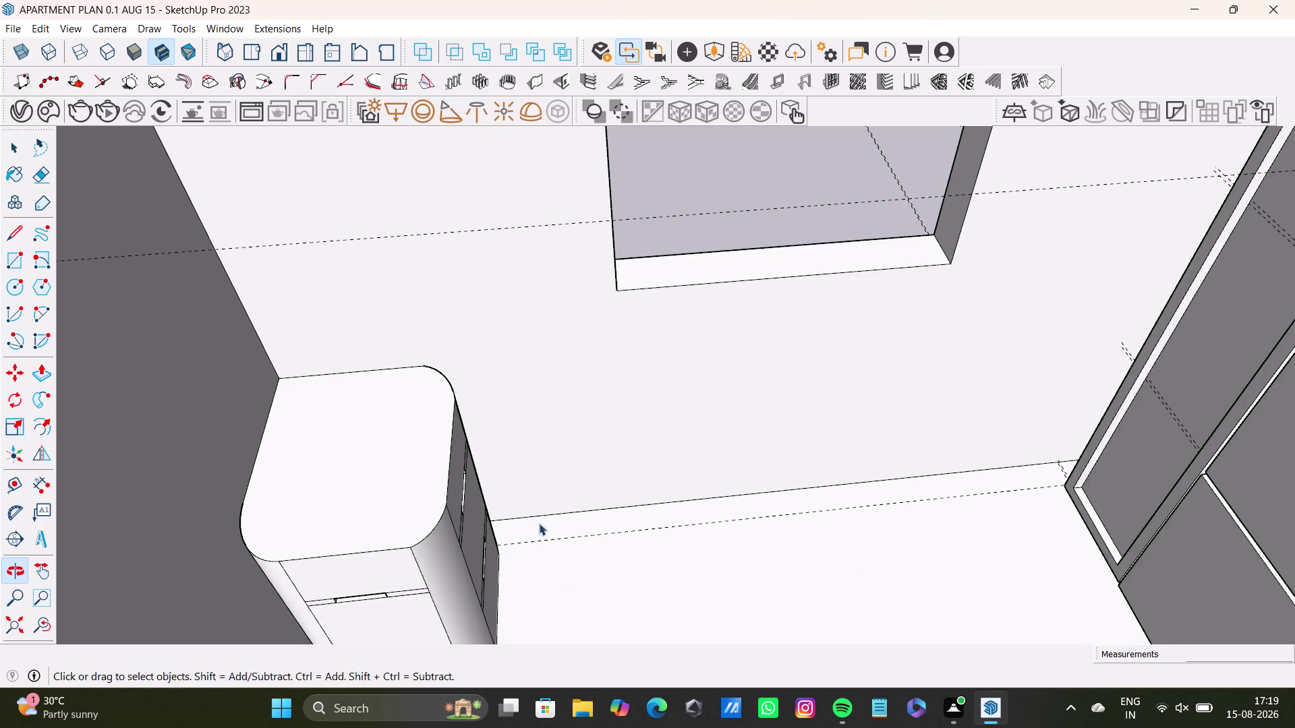
middle_drag(538, 524, 517, 424)
middle_drag(504, 426, 437, 427)
scroll(up, 3)
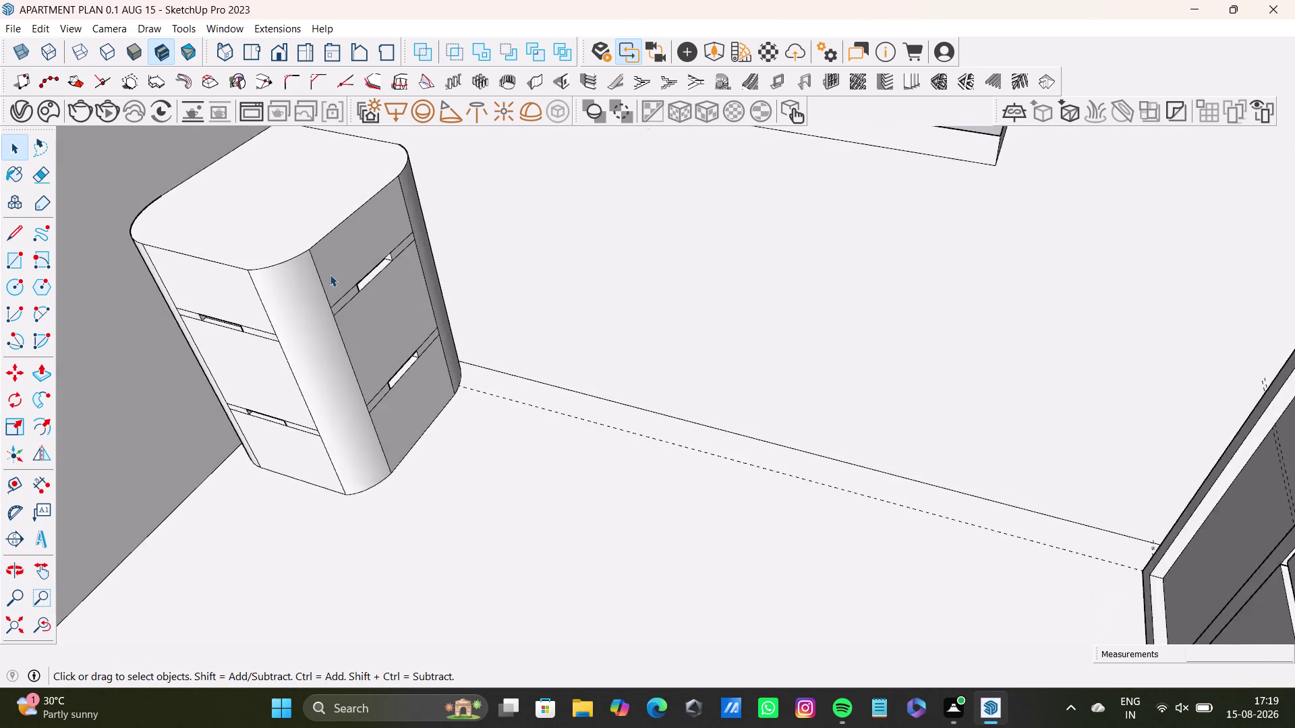
scroll(up, 3)
middle_drag(434, 320, 332, 227)
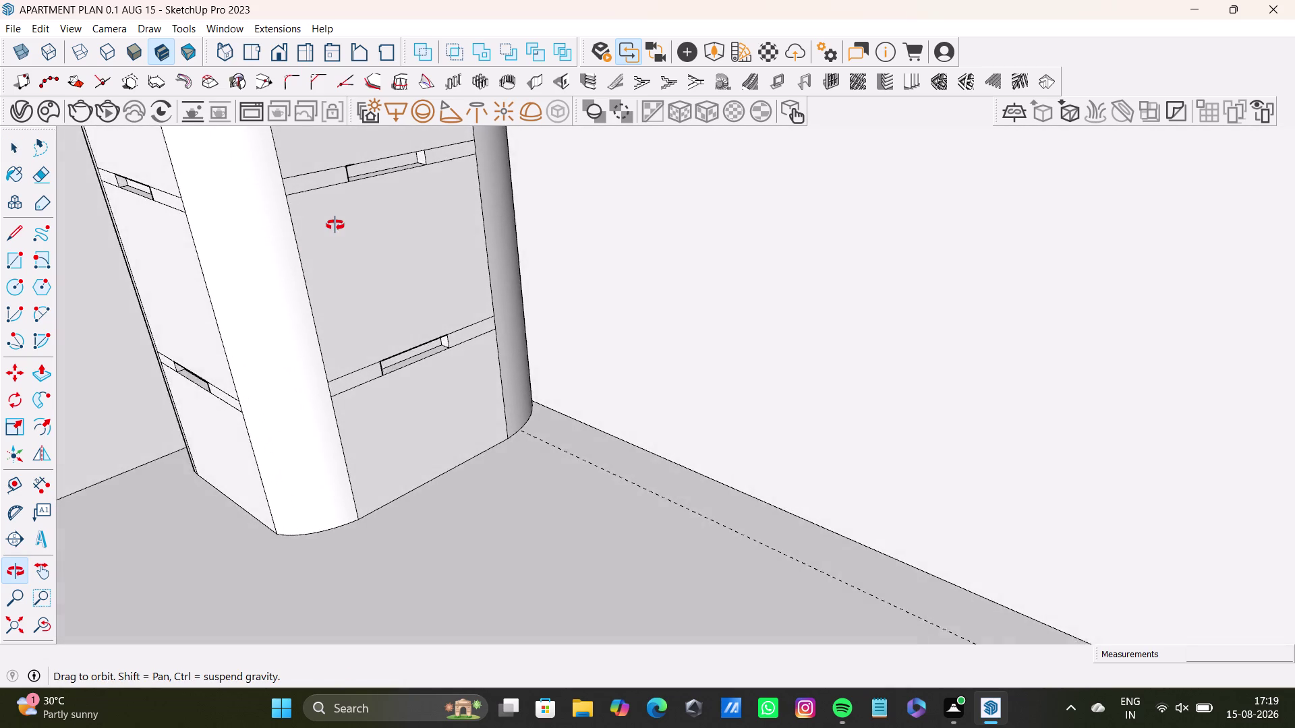
middle_drag(332, 227, 363, 314)
scroll(up, 3)
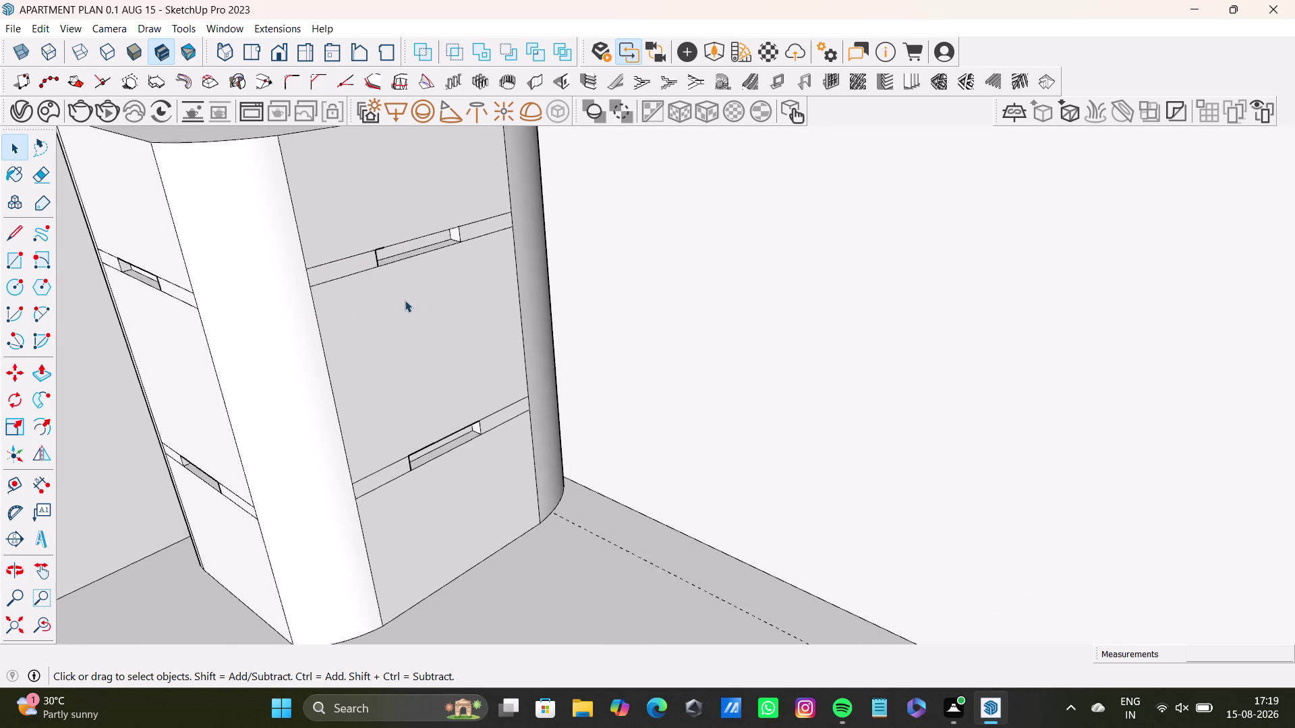
scroll(up, 3)
middle_drag(492, 345, 361, 358)
scroll(up, 3)
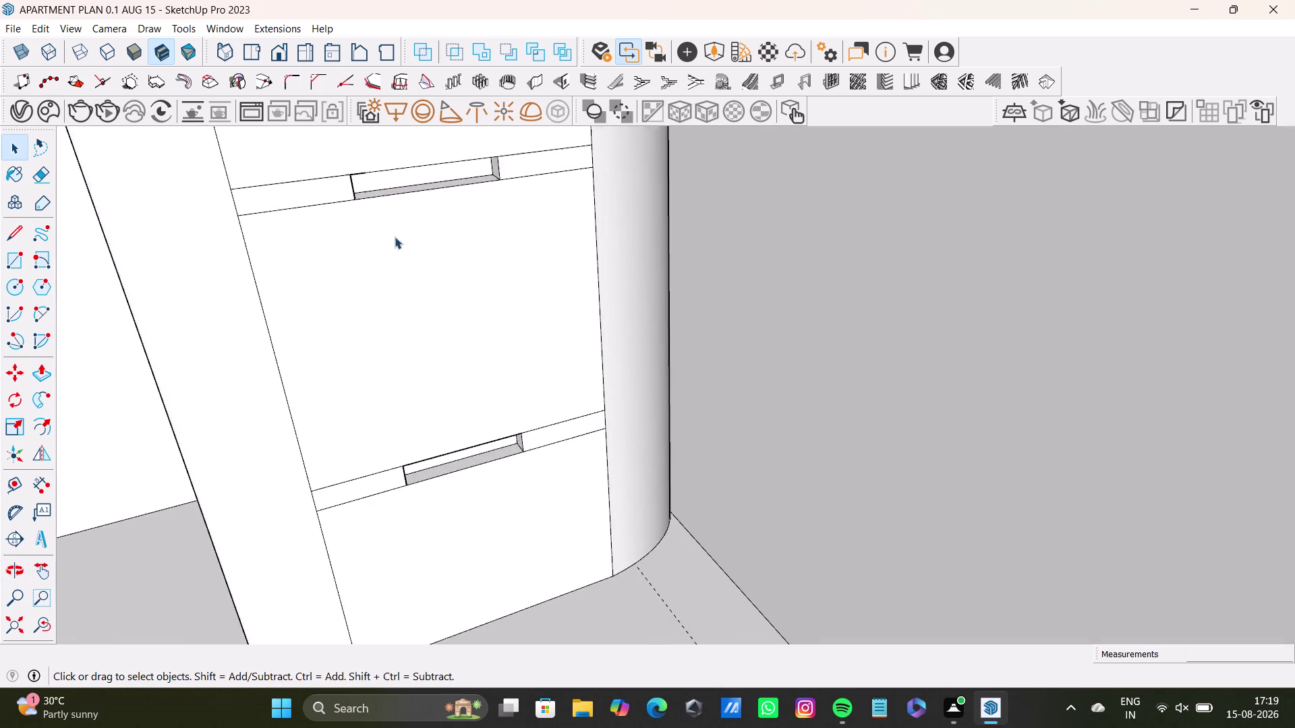
scroll(up, 3)
middle_drag(398, 234, 510, 350)
middle_drag(513, 352, 324, 326)
scroll(up, 3)
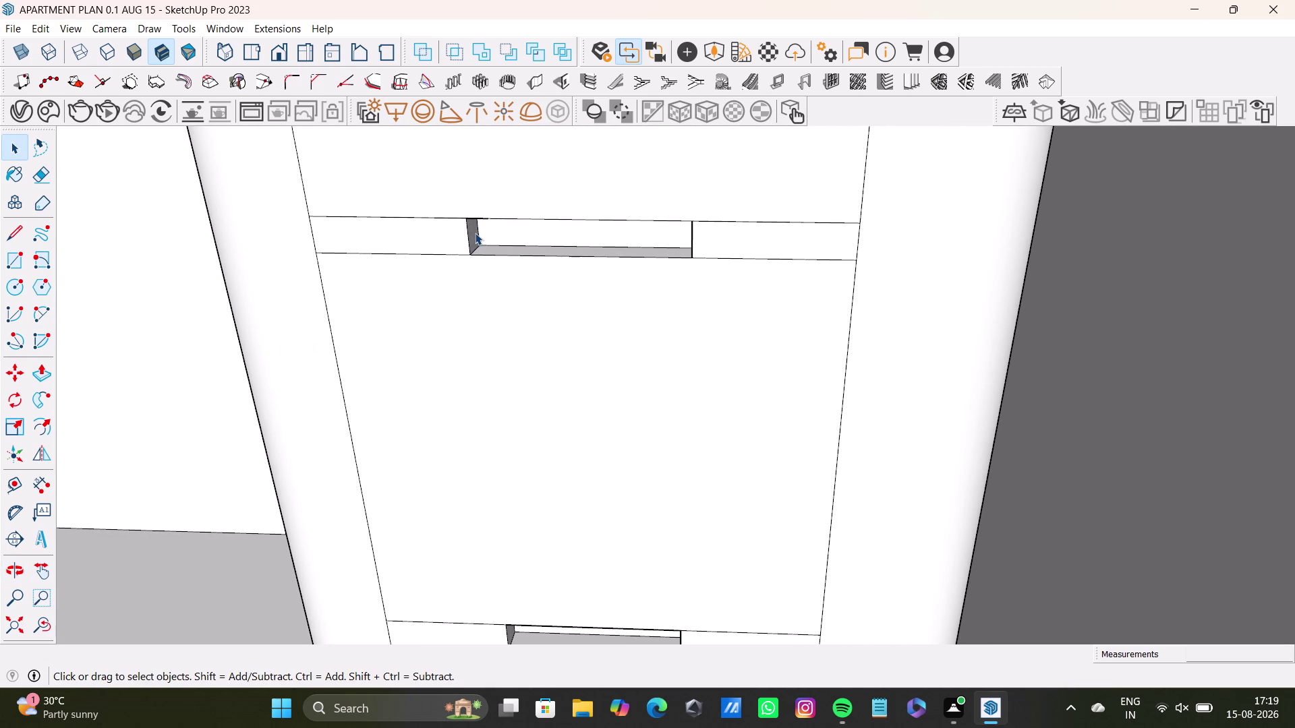
Select and then deselect the cabinet geometry, then make a small Push/Pull drag.
click(476, 231)
triple_click(476, 237)
triple_click(476, 239)
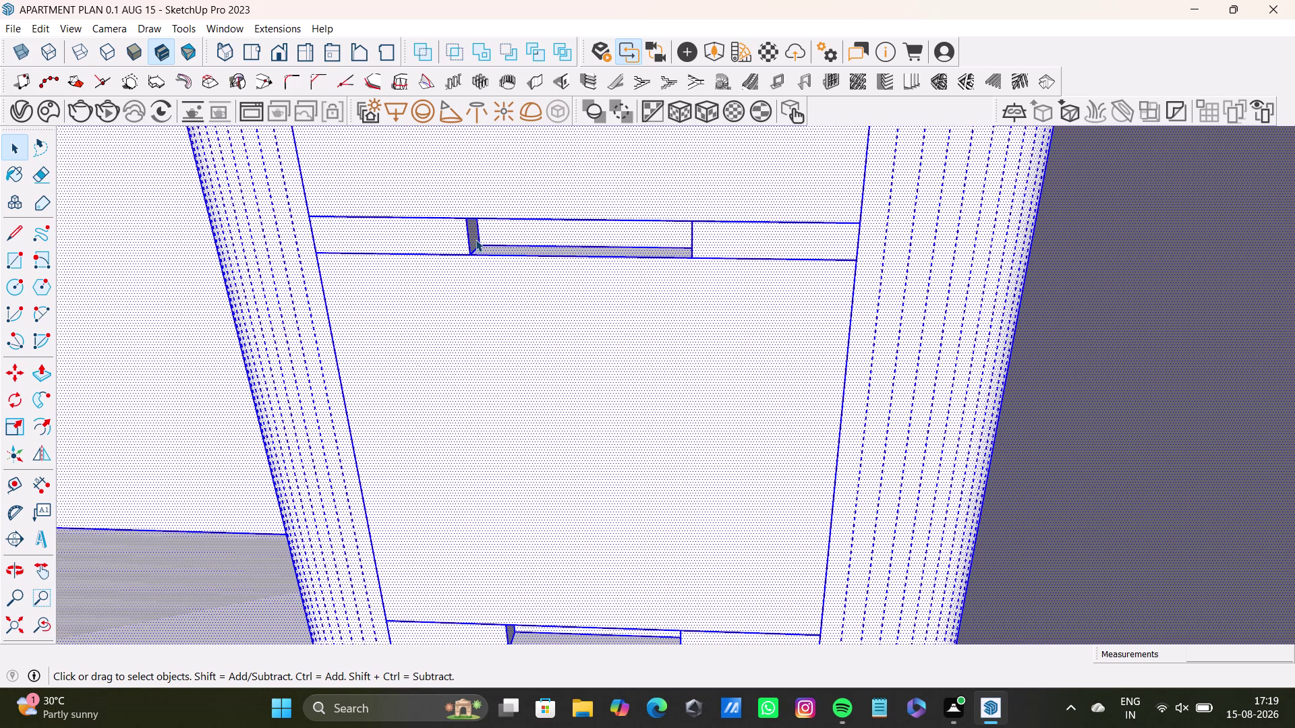
click(467, 236)
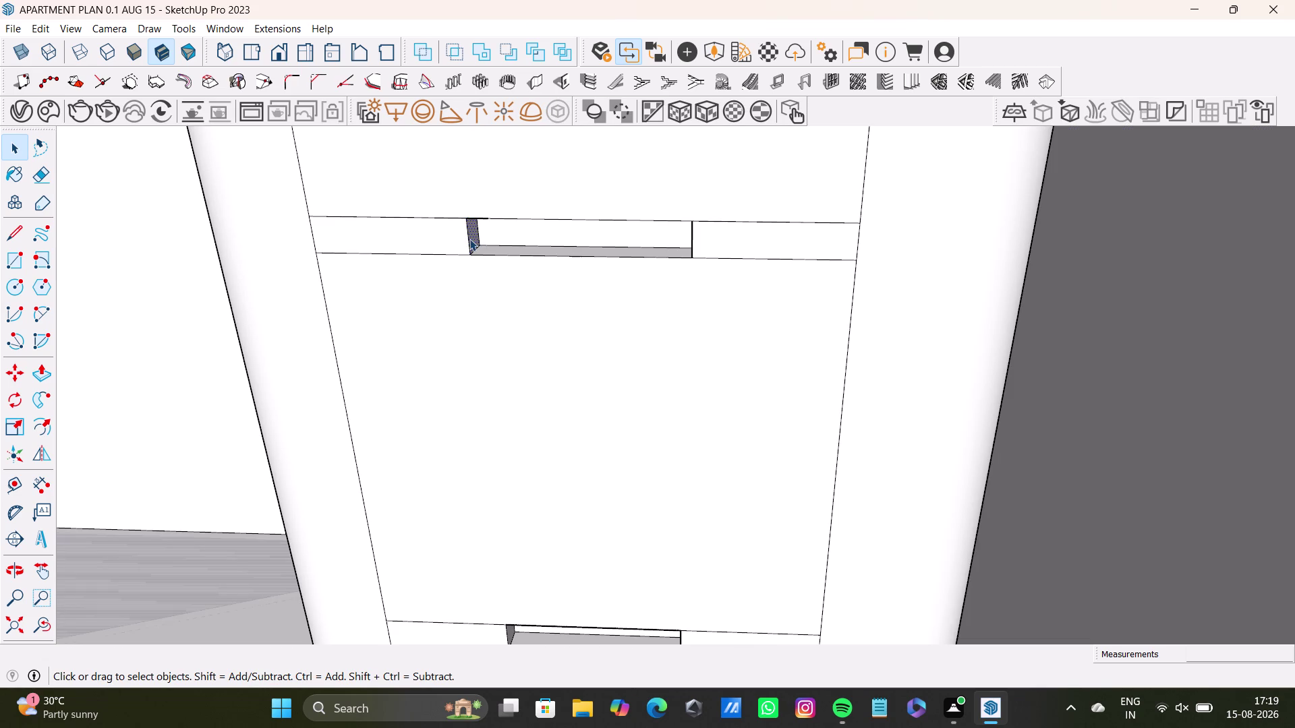
key(p)
drag(472, 238, 451, 236)
Orbit and zoom to bring the lower handle recess into view.
middle_drag(482, 384, 547, 395)
scroll(down, 3)
middle_drag(586, 536, 589, 536)
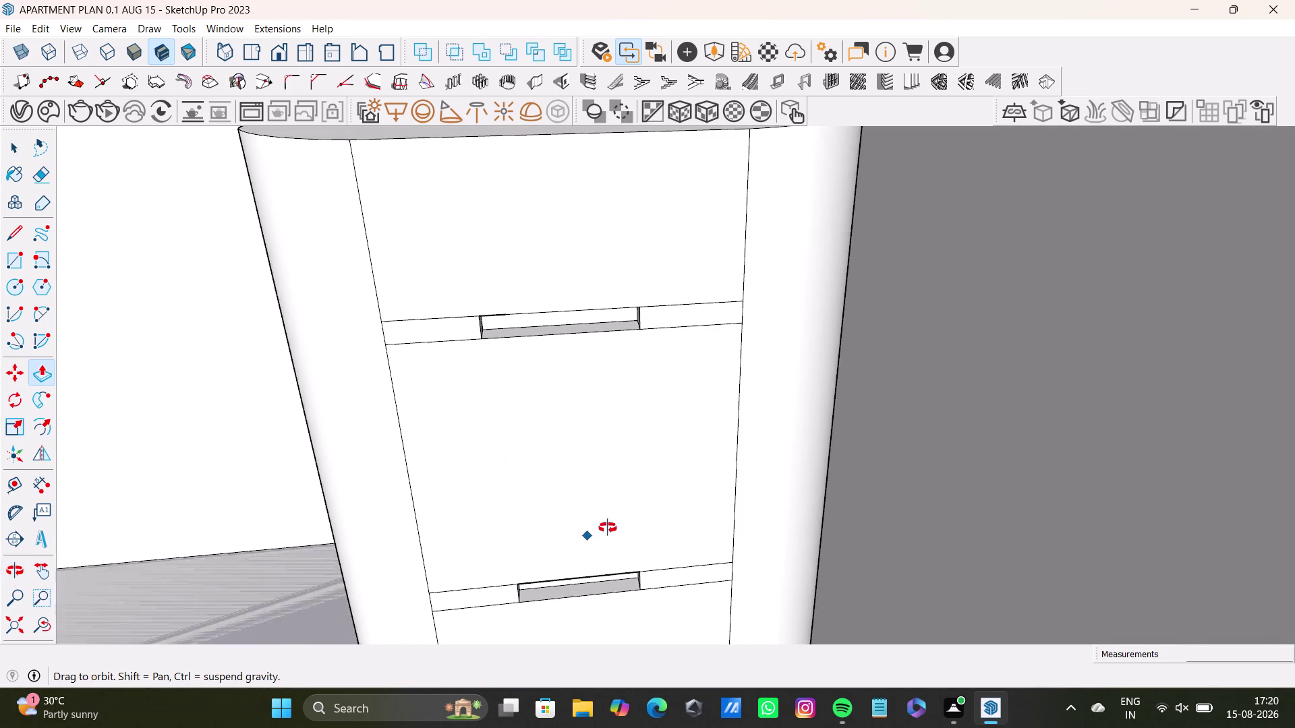
middle_drag(589, 536, 441, 535)
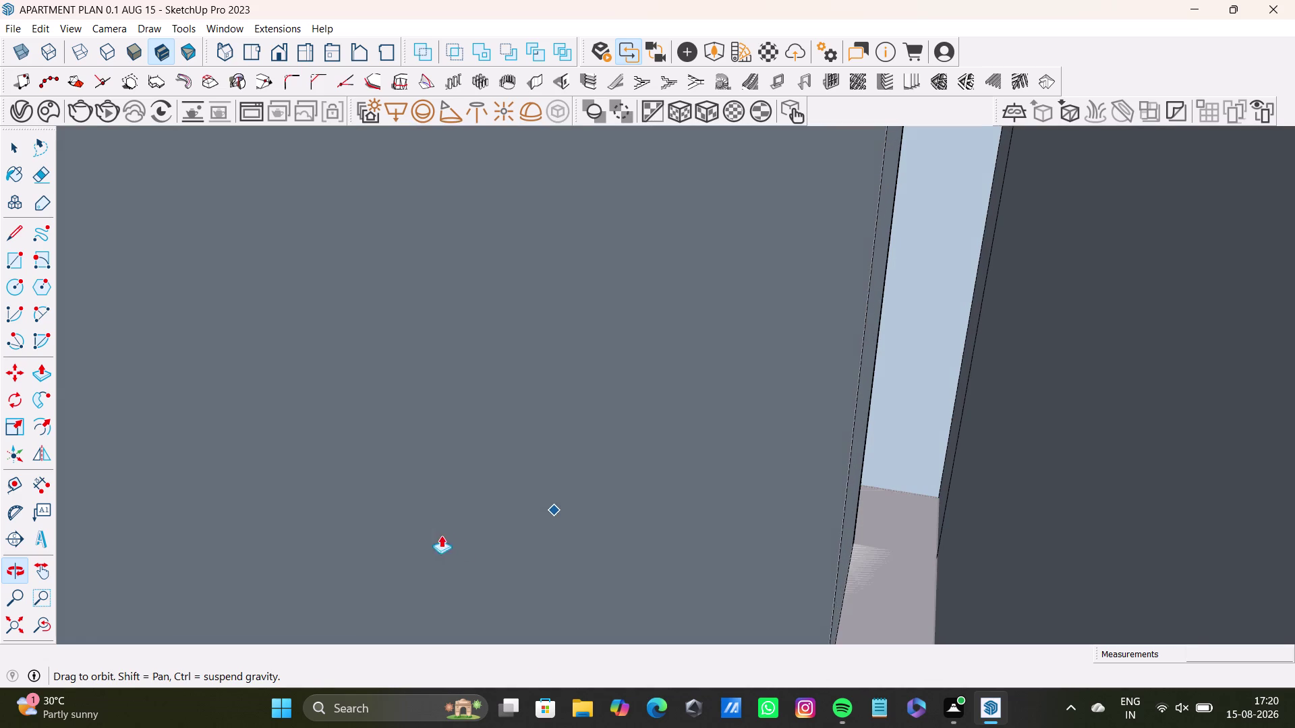
click(49, 622)
scroll(up, 3)
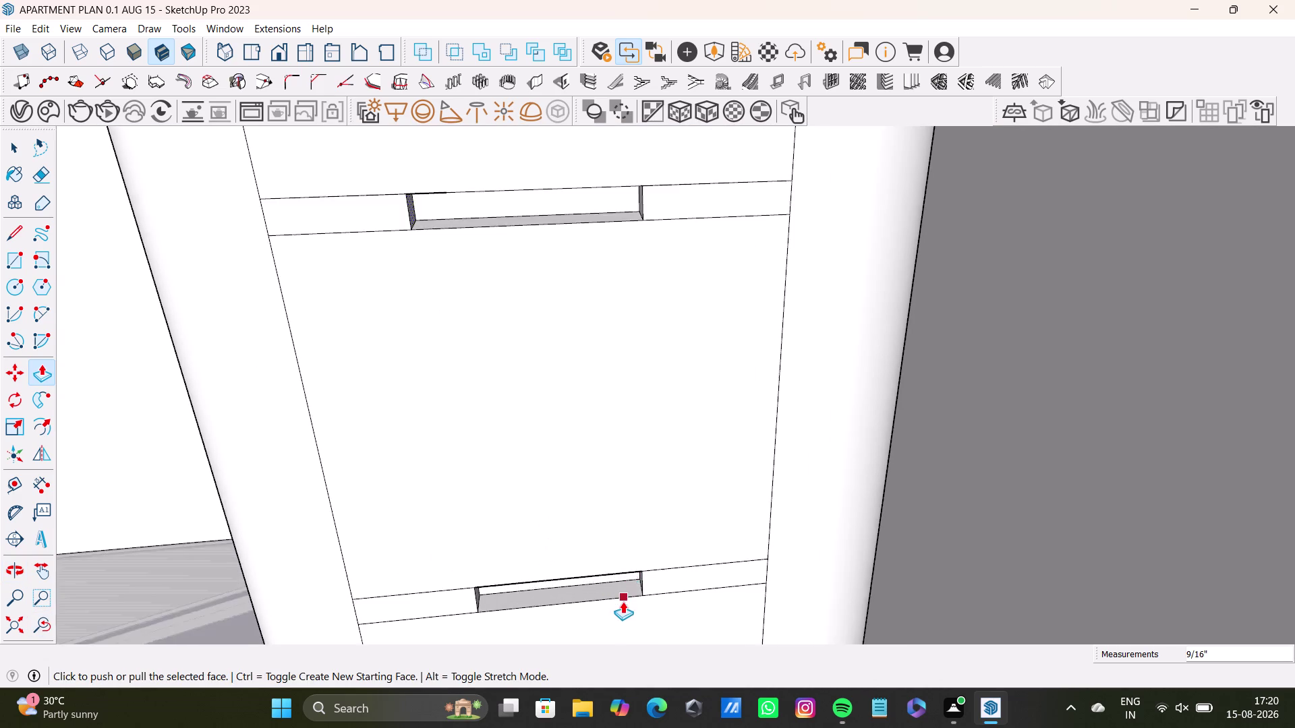
scroll(up, 3)
middle_drag(570, 600, 446, 551)
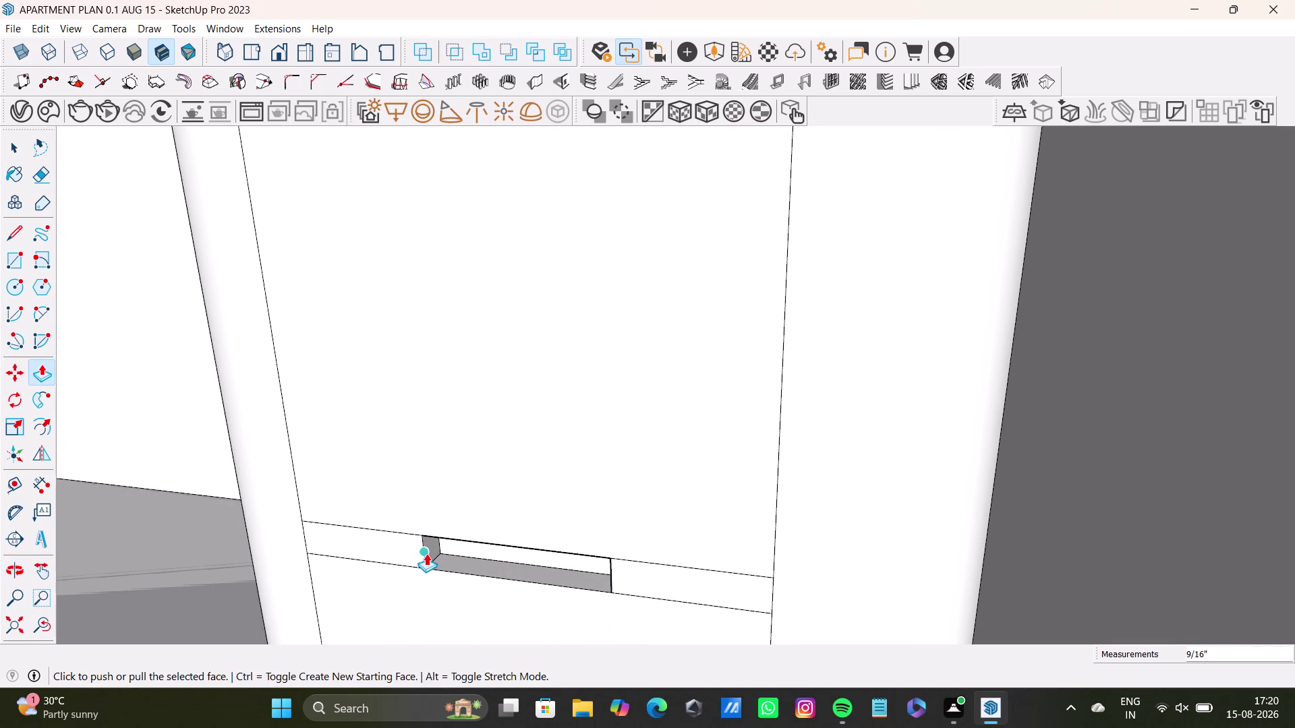
Push the lower handle recess face in 9/16 inch, then zoom out to the cabinet front.
key(space)
click(427, 550)
key(p)
drag(428, 552, 411, 550)
key(space)
scroll(down, 3)
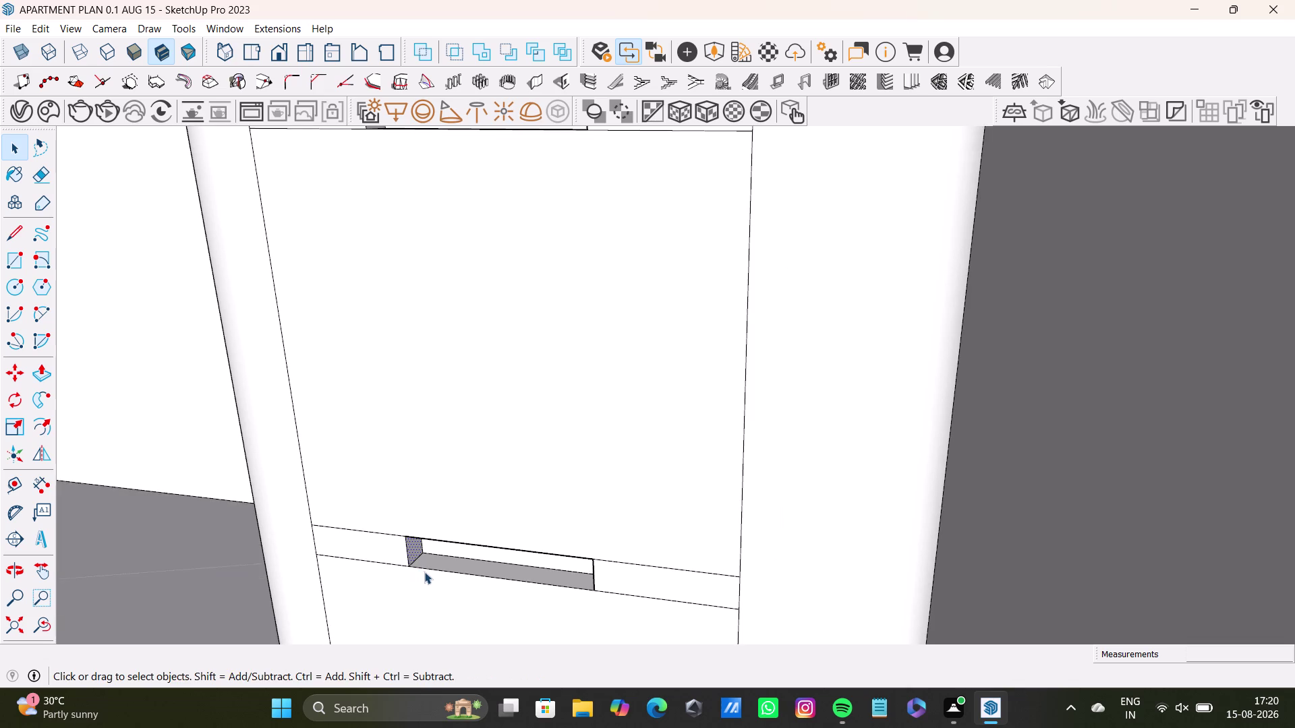
middle_drag(424, 572, 611, 579)
scroll(down, 3)
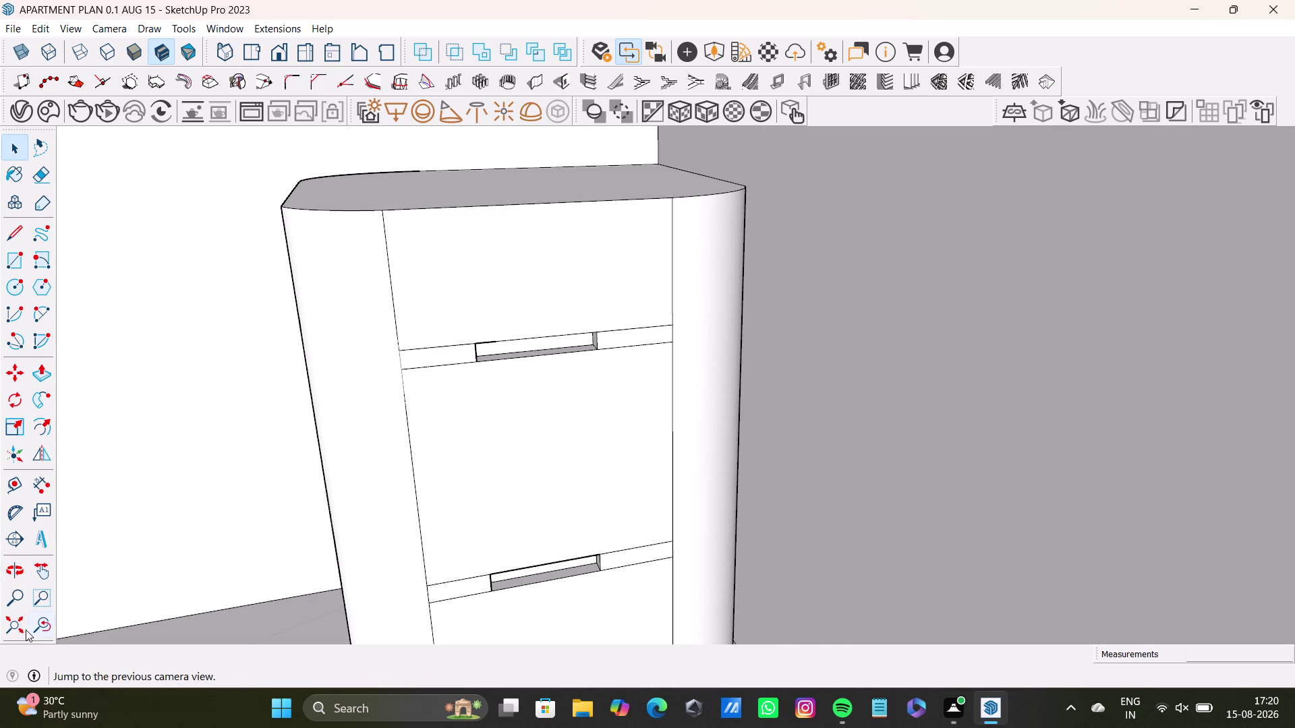
click(8, 627)
middle_drag(627, 391, 810, 652)
middle_drag(704, 278, 668, 400)
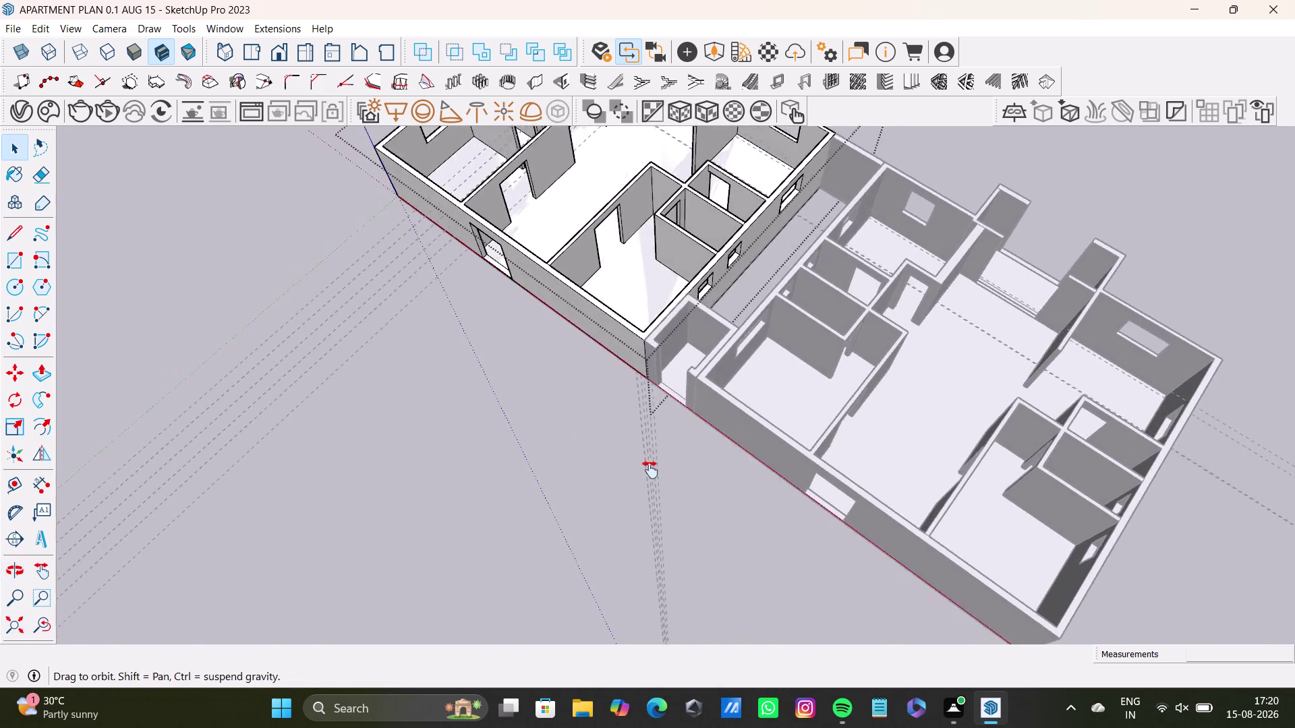
middle_drag(668, 400, 626, 640)
scroll(up, 3)
middle_drag(540, 300, 566, 472)
middle_drag(574, 471, 619, 464)
scroll(up, 3)
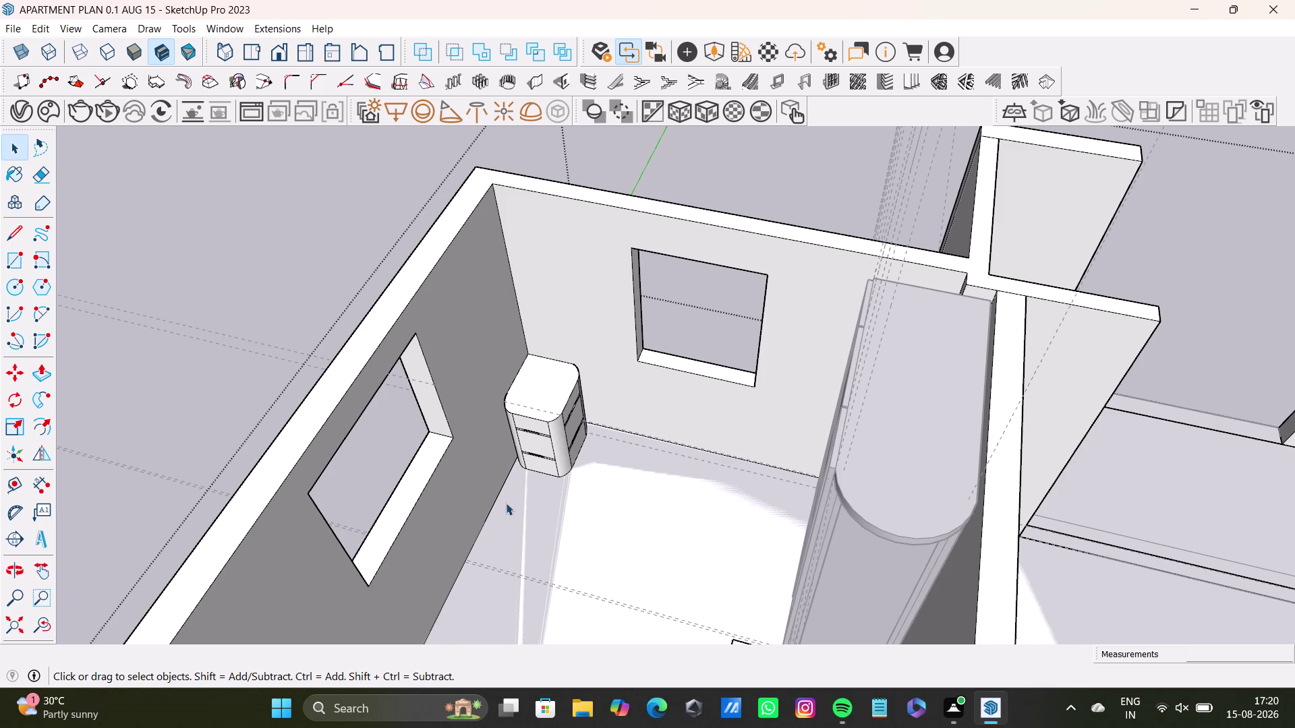
scroll(down, 3)
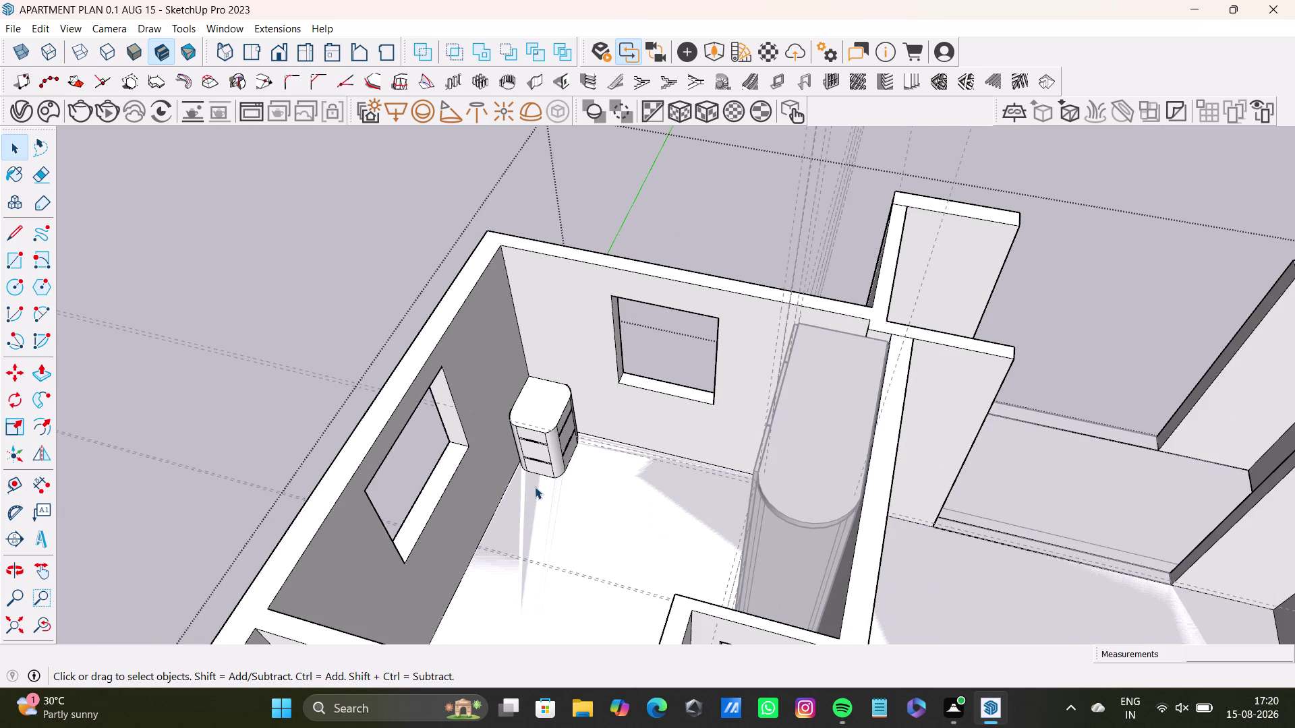
middle_drag(541, 503, 460, 544)
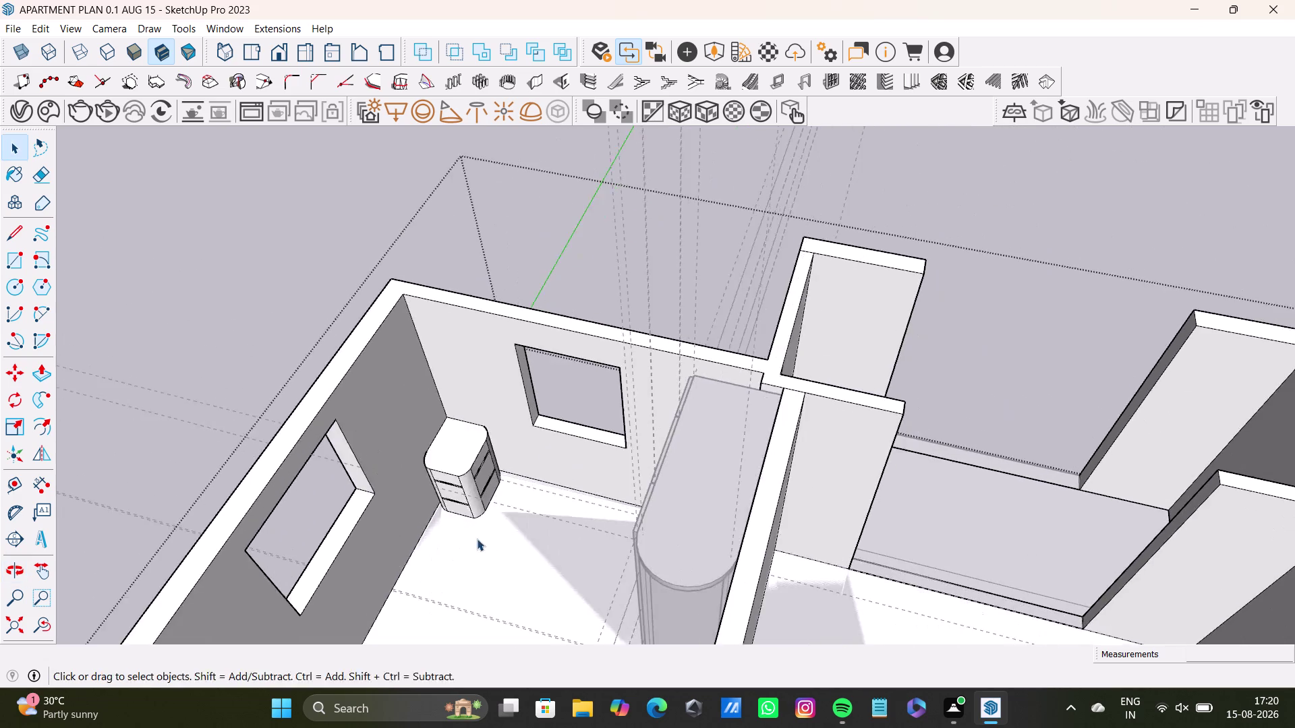
middle_drag(477, 538, 678, 518)
key(space)
click(656, 259)
triple_click(616, 271)
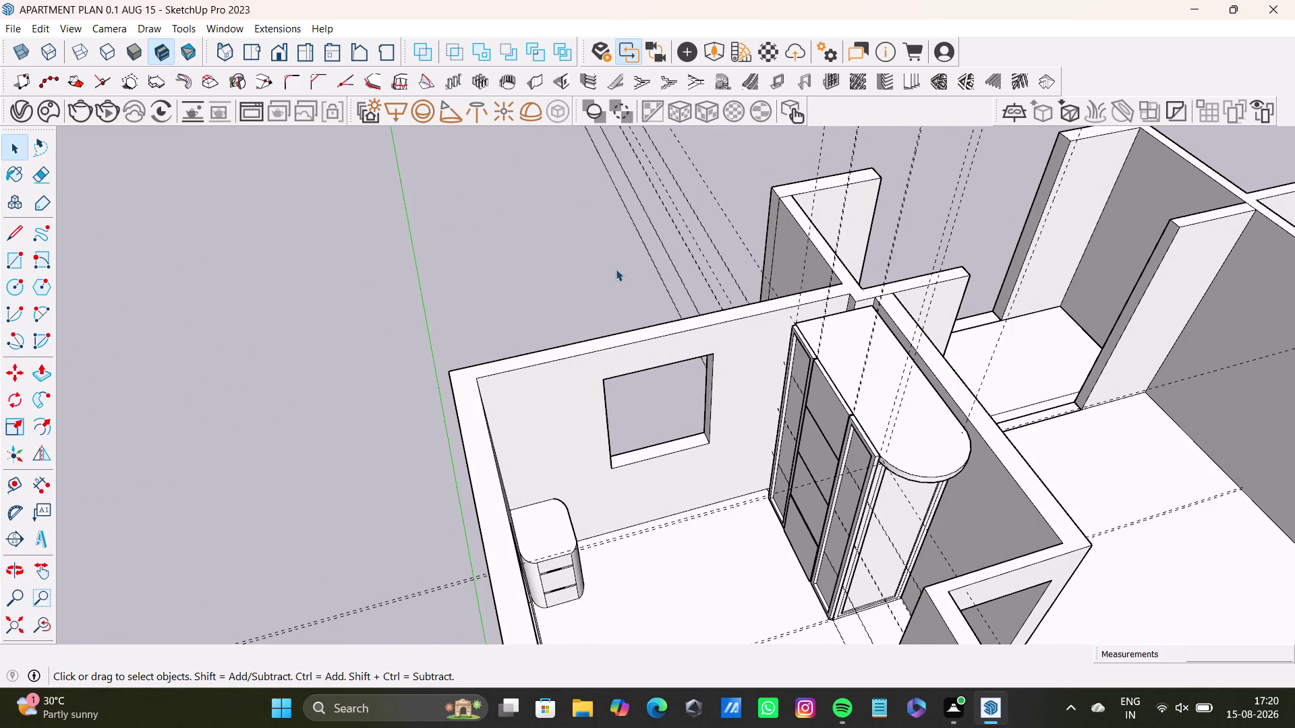
middle_drag(757, 484, 808, 508)
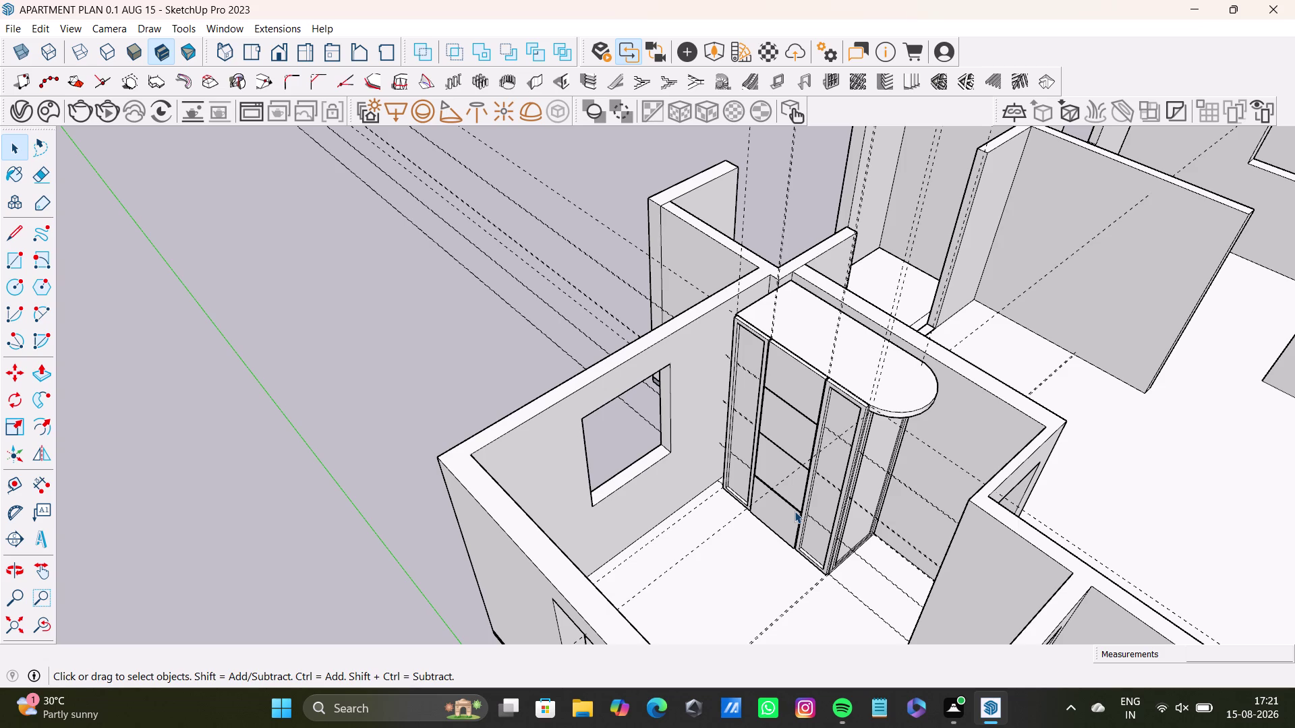
middle_drag(807, 559, 501, 586)
key(space)
scroll(down, 3)
middle_drag(430, 476, 600, 497)
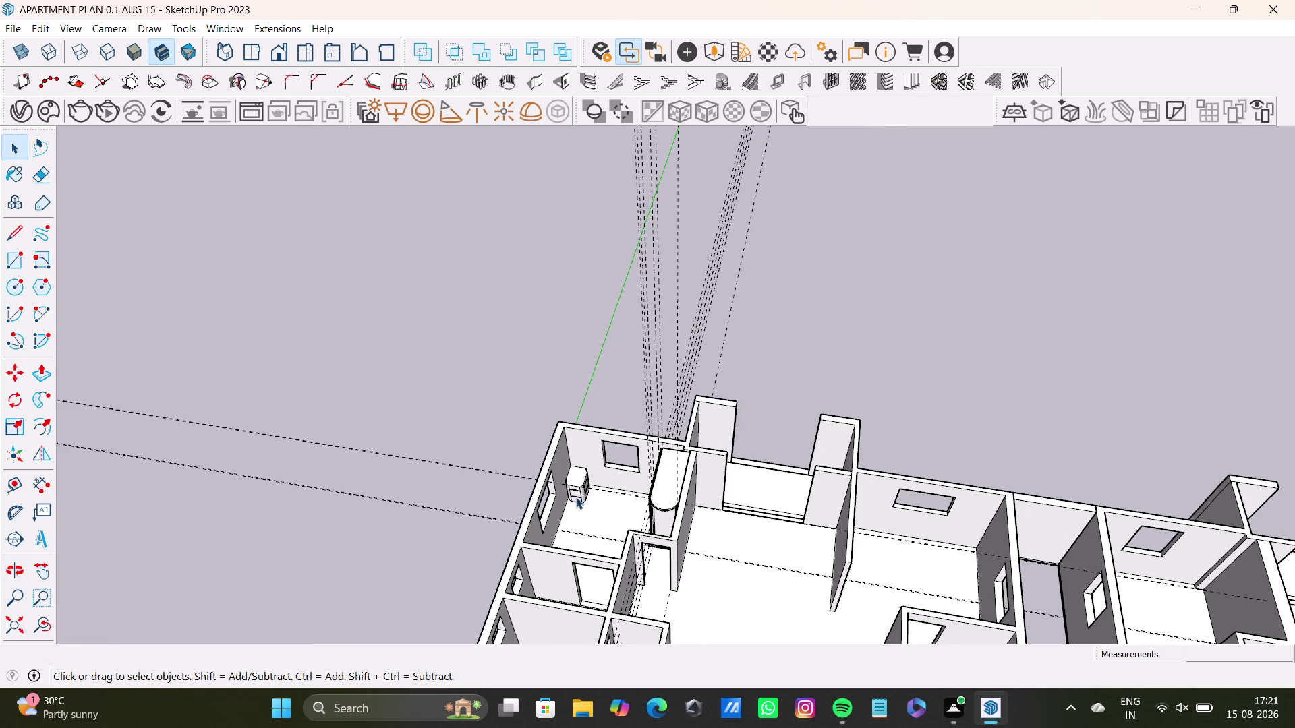
click(378, 454)
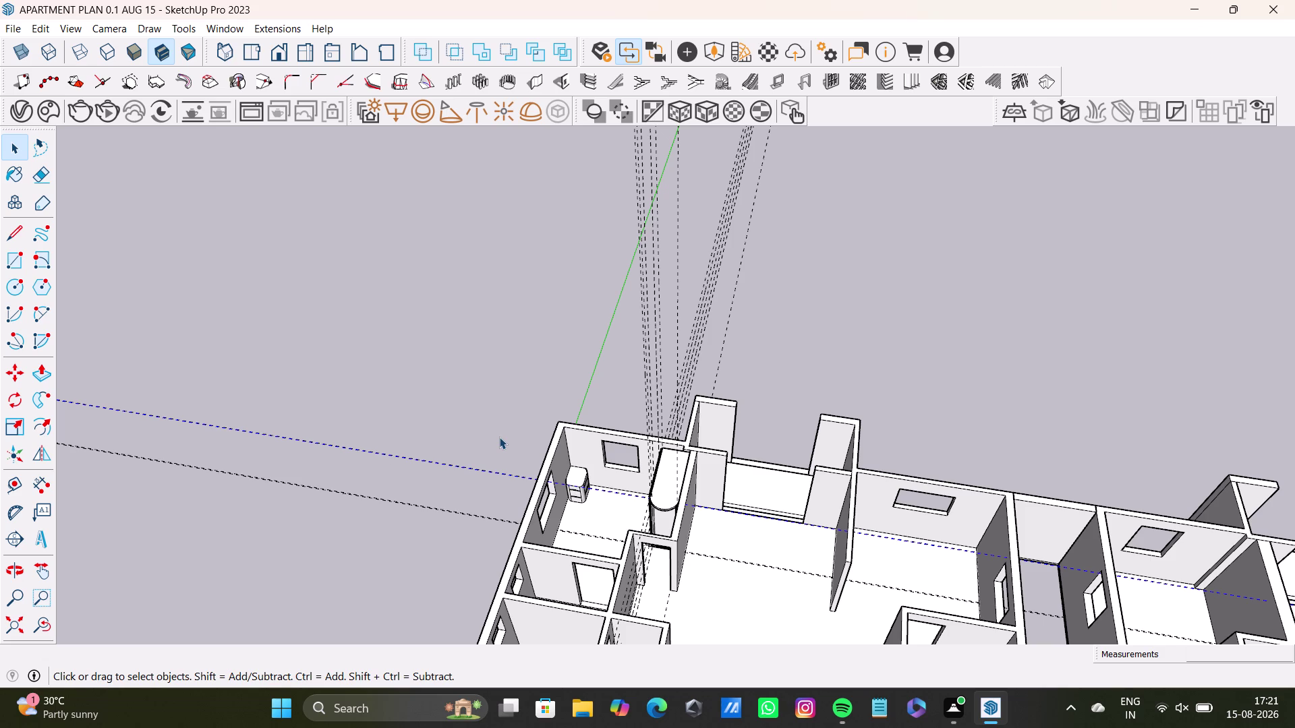
key(space)
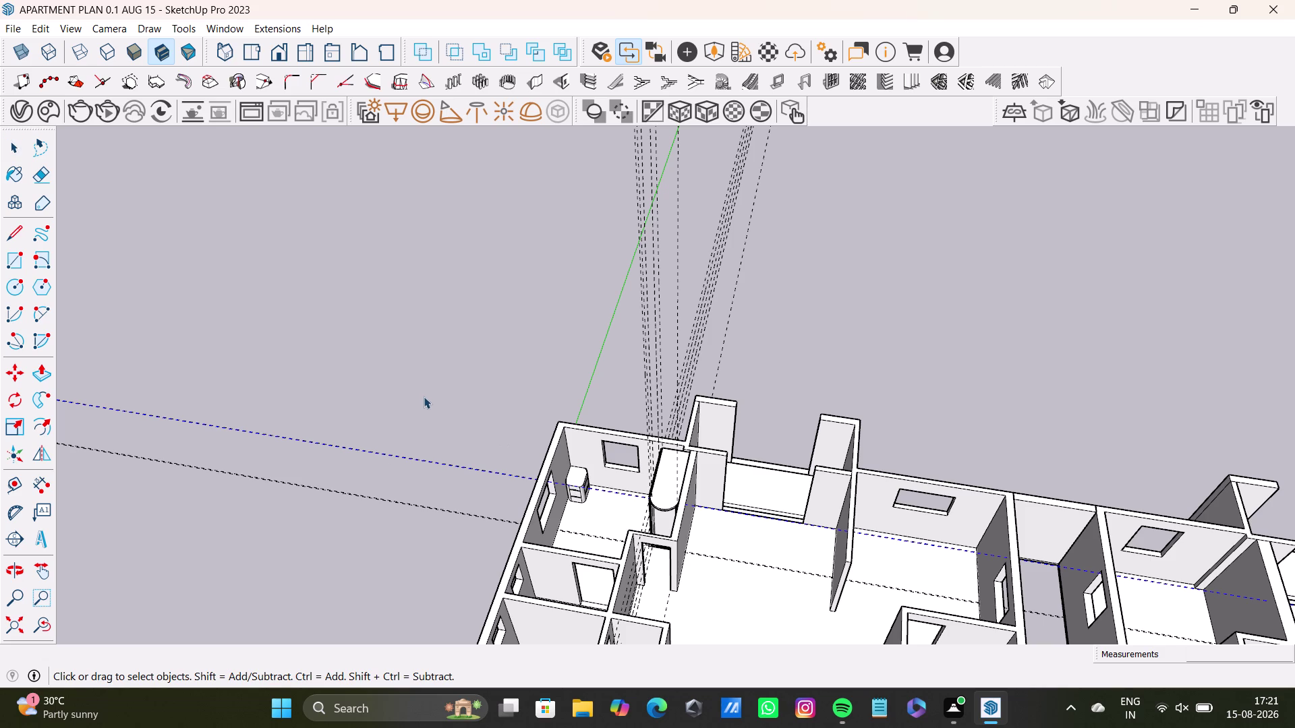
click(427, 396)
middle_drag(520, 491, 677, 509)
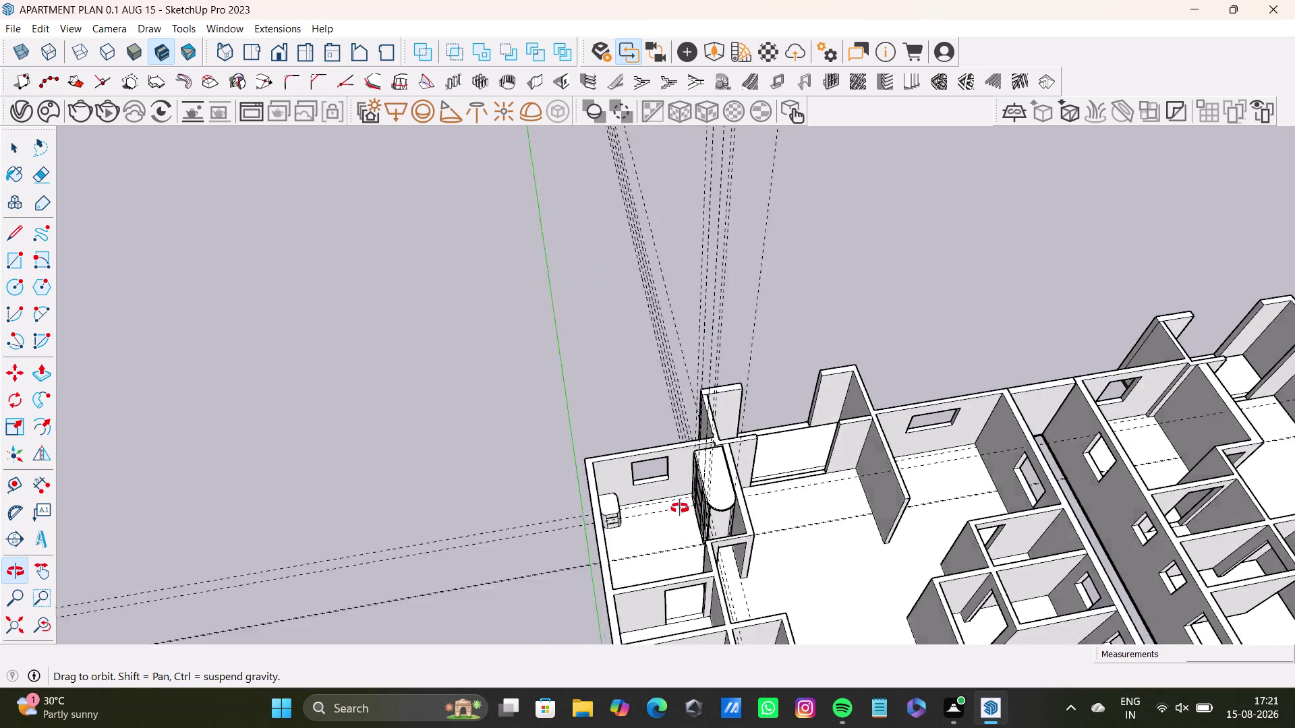
middle_drag(677, 509, 685, 509)
scroll(up, 3)
middle_drag(684, 504, 664, 371)
middle_drag(678, 422, 481, 518)
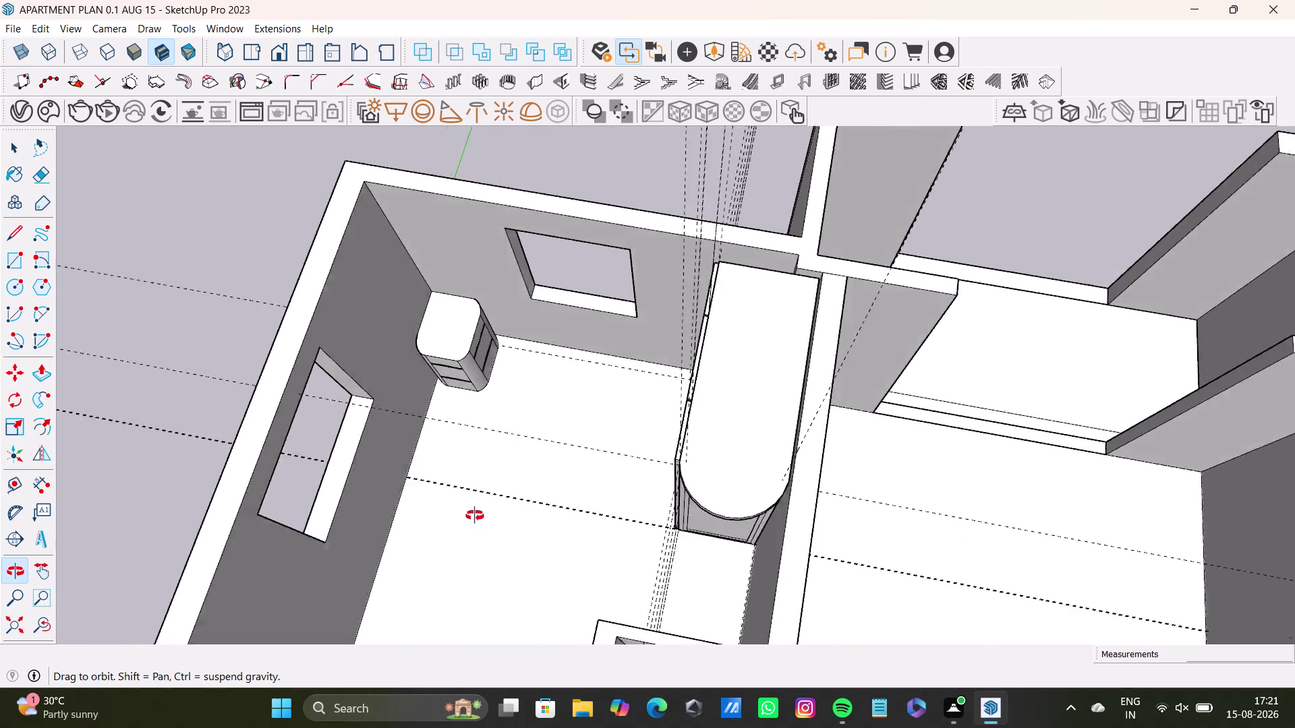
middle_drag(482, 518, 625, 483)
middle_drag(635, 481, 644, 484)
scroll(down, 3)
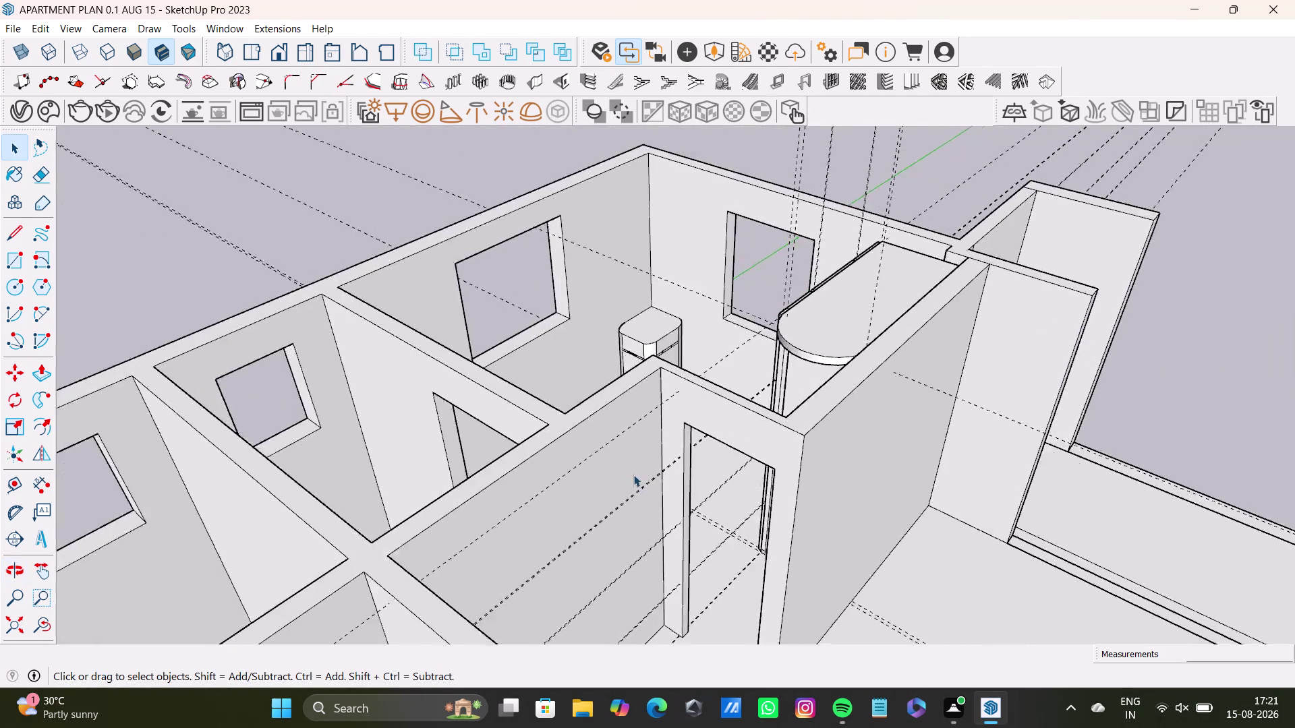
scroll(down, 3)
scroll(up, 3)
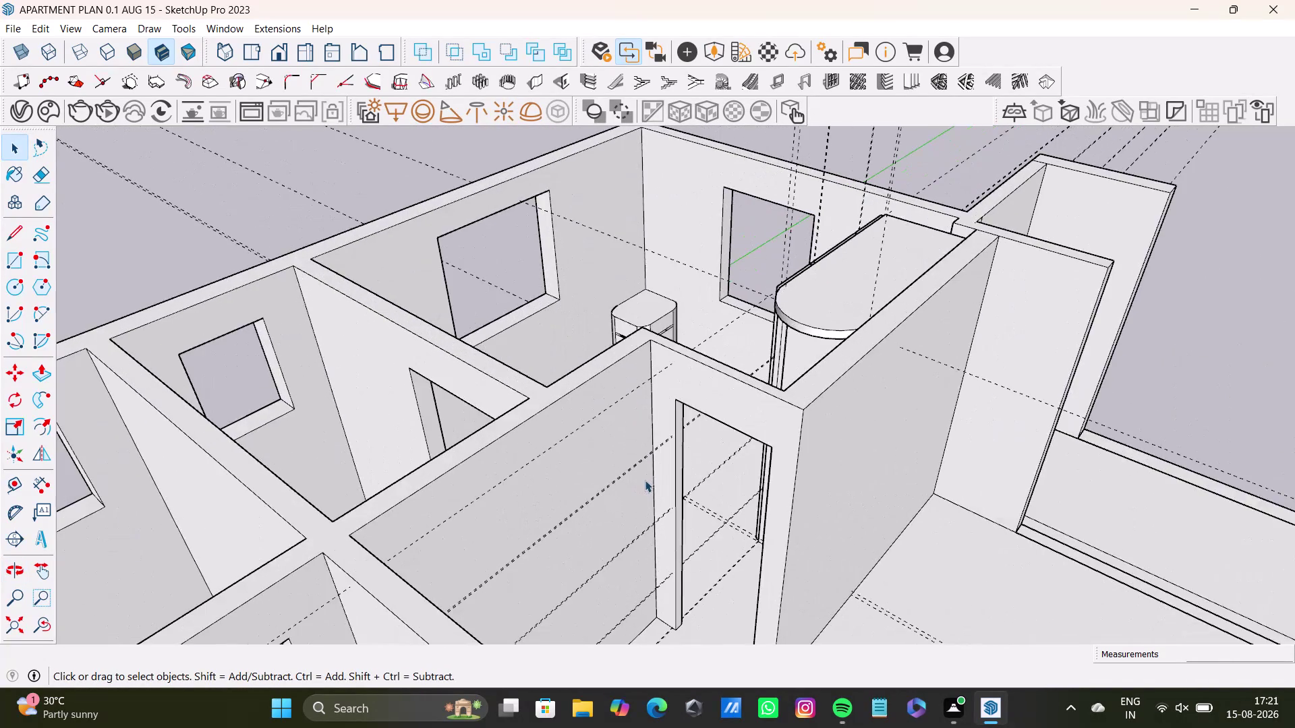
middle_drag(645, 480, 800, 449)
middle_drag(799, 522, 611, 505)
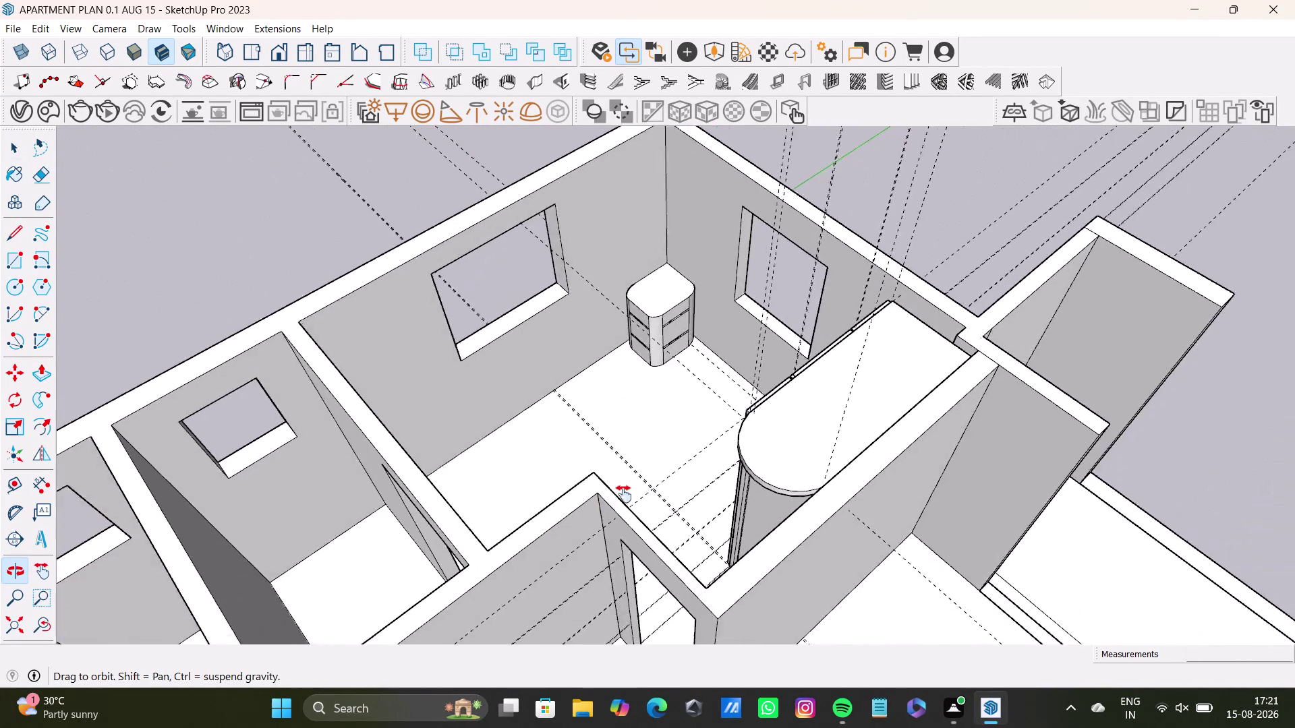
middle_drag(610, 505, 679, 463)
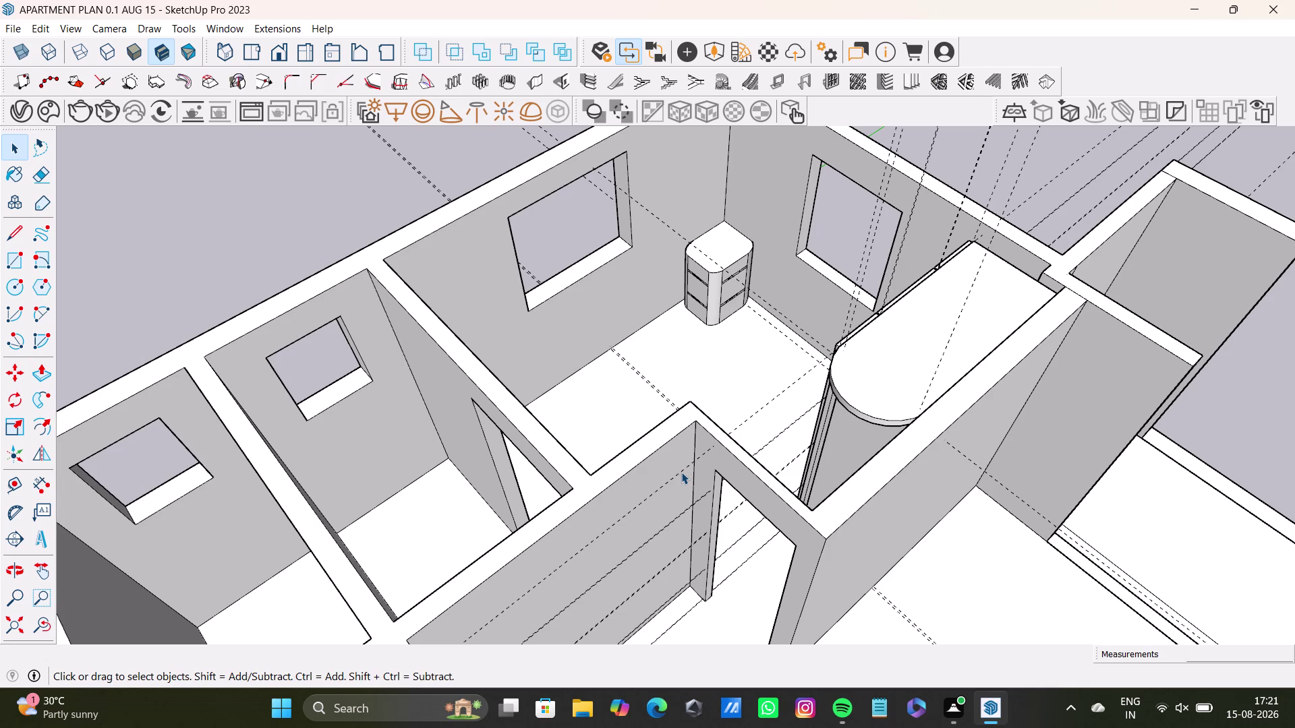
scroll(down, 3)
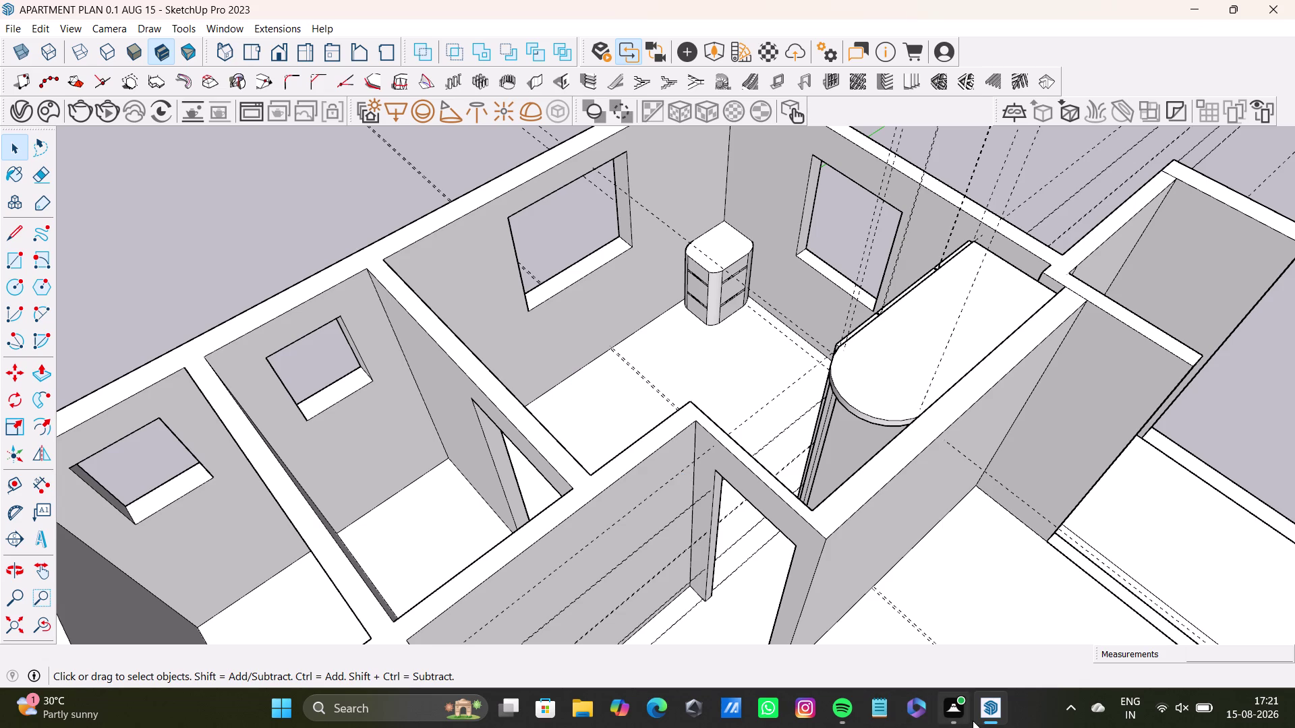